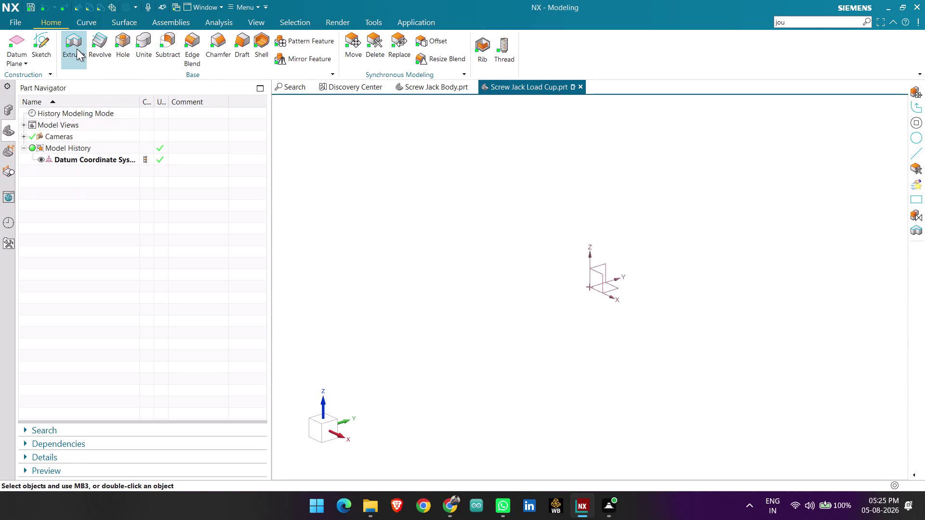
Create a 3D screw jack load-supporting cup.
Create a trial sketch on a picked plane, then exit it.
click(35, 49)
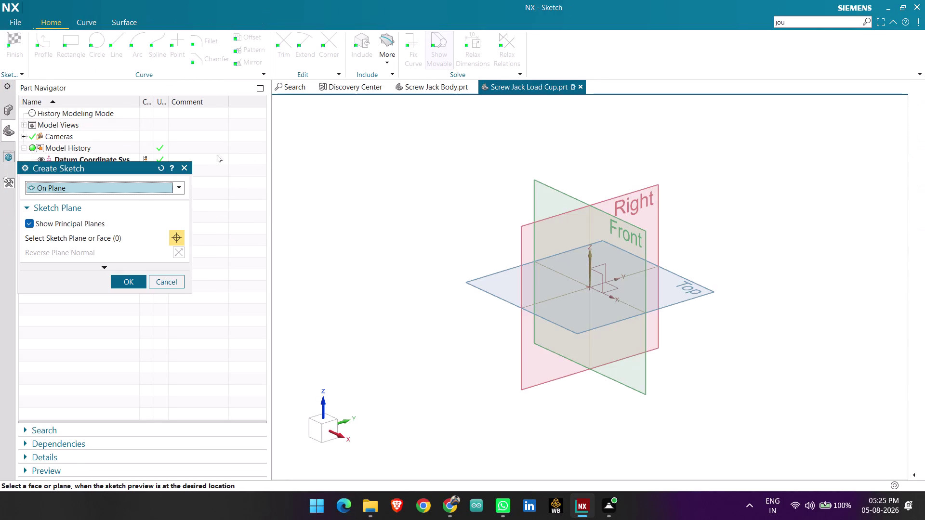
click(553, 180)
middle_click(552, 183)
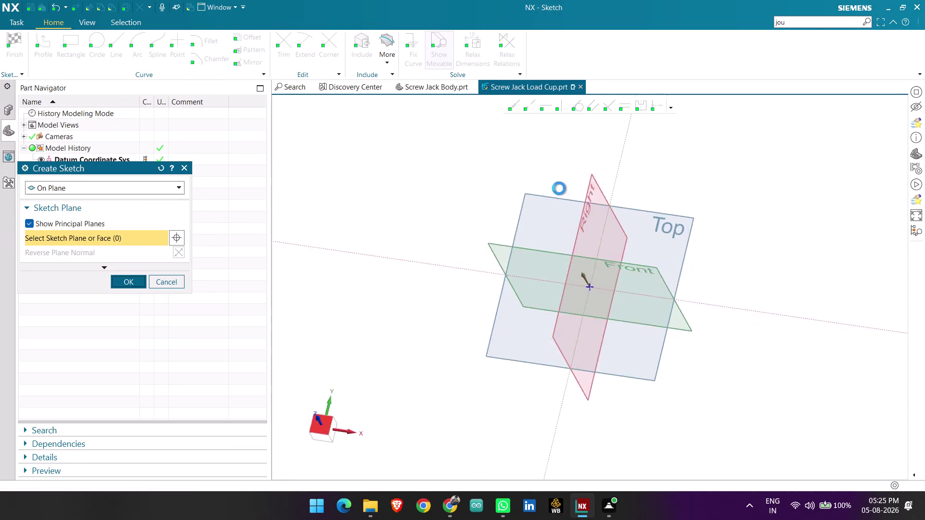
click(23, 48)
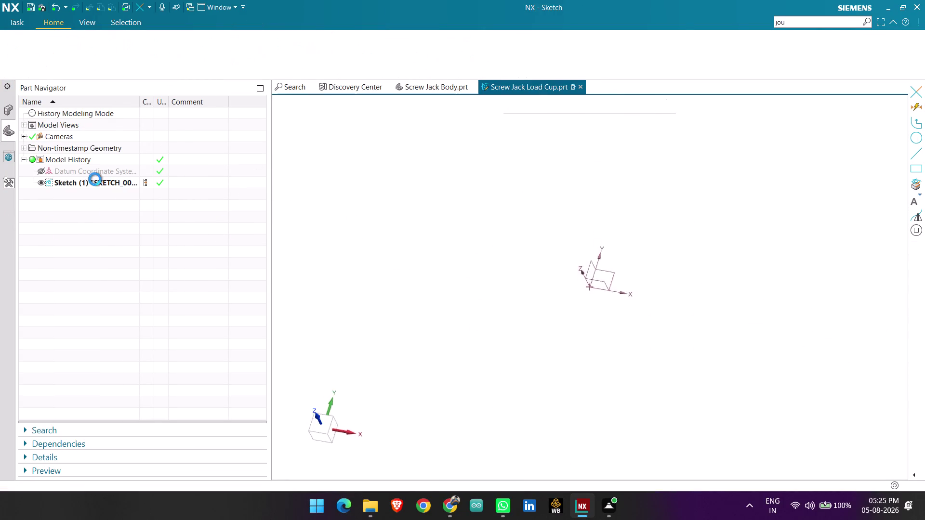
click(92, 189)
Delete the unwanted Sketch (1) from the Part Navigator.
click(93, 169)
right_click(93, 170)
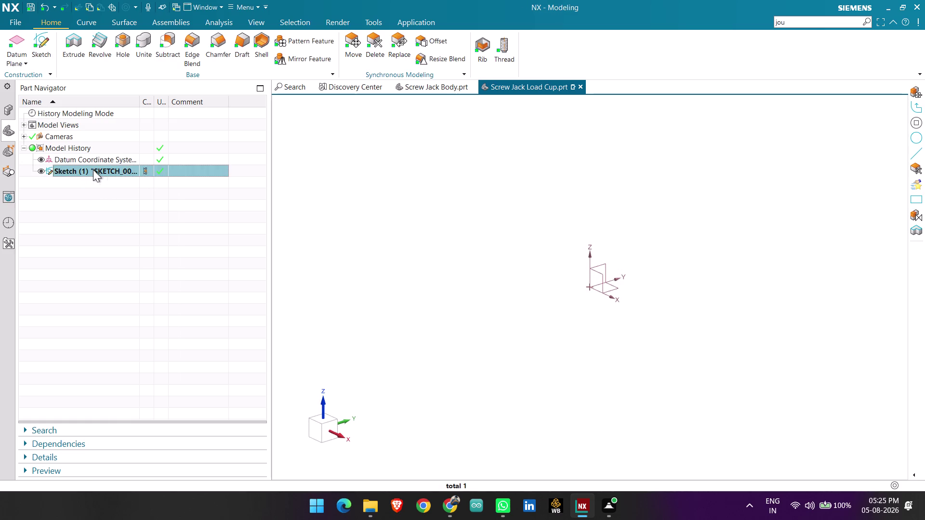
click(163, 160)
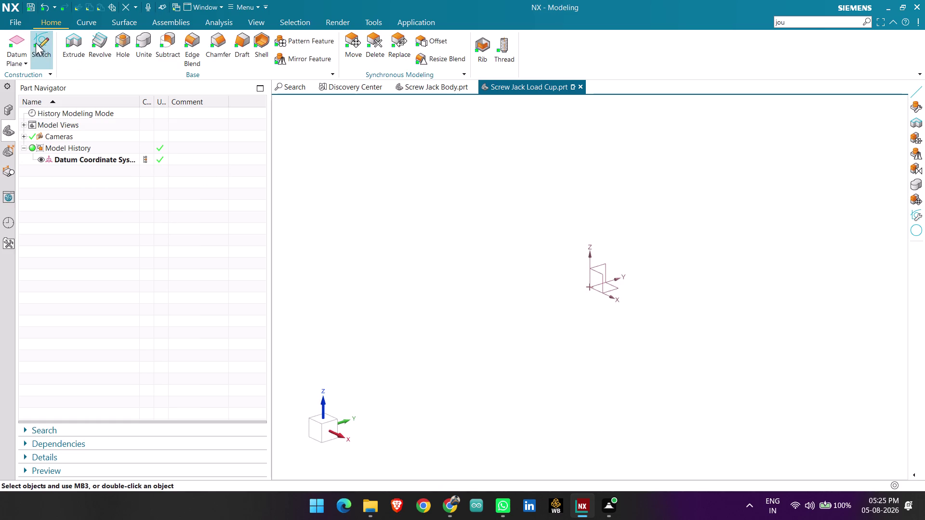
Create a new sketch on the Front (XZ) datum plane.
click(35, 42)
click(558, 195)
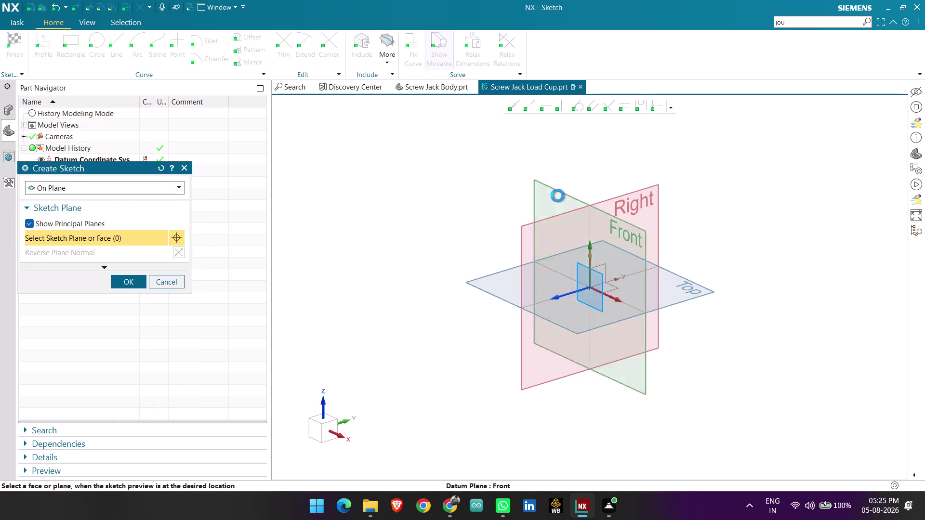
middle_click(557, 195)
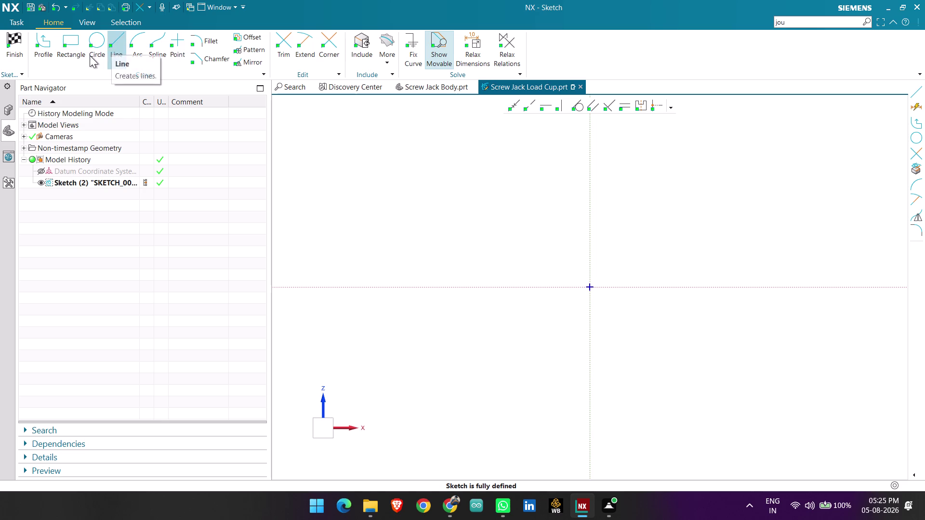
click(45, 49)
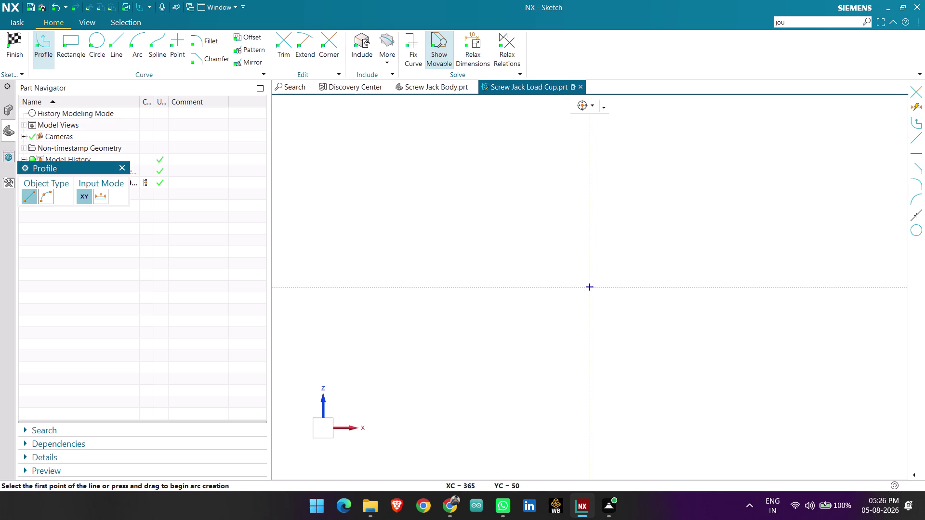
Draw a 41 vertical line from the origin and a 33 top line at 180°.
click(592, 285)
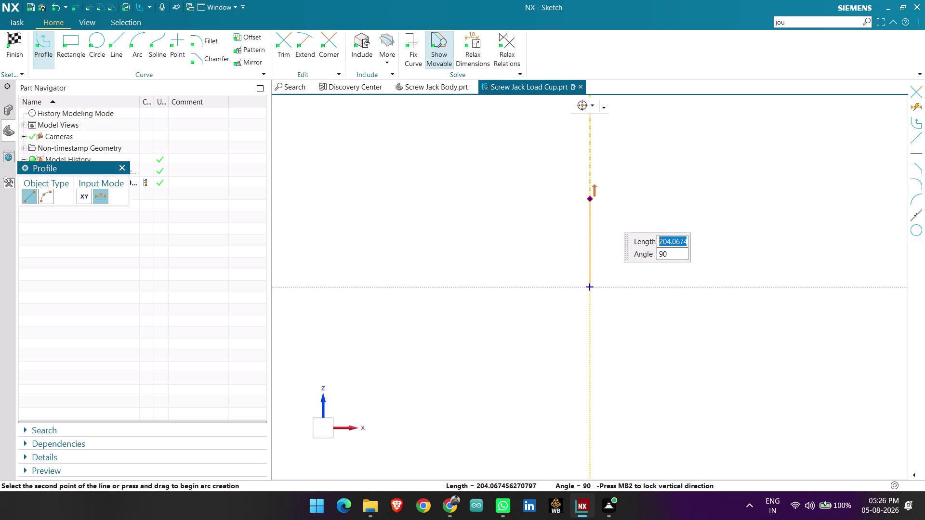
scroll(up, 3)
scroll(up, 3)
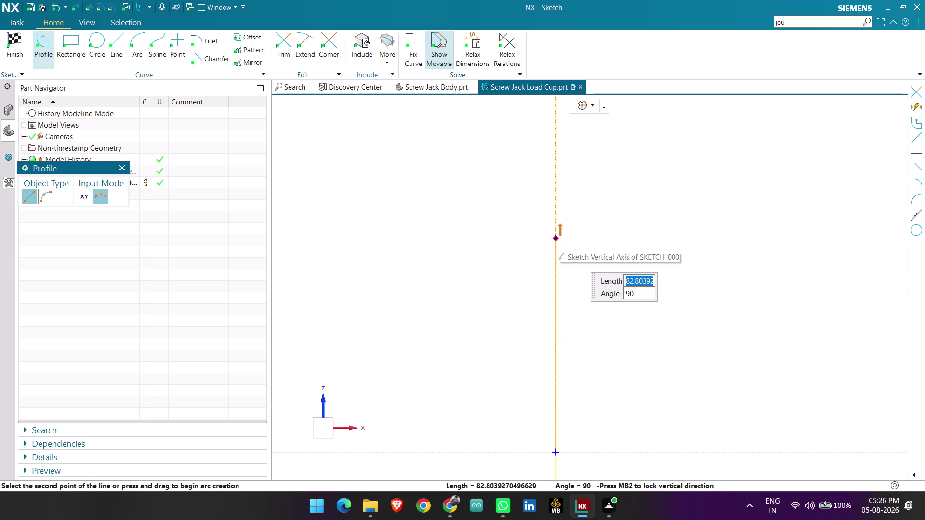
text(41)
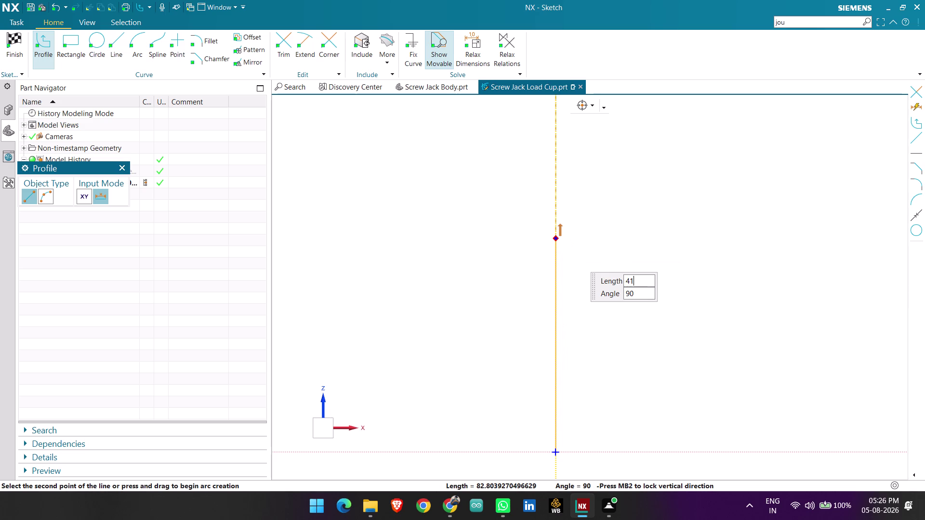
key(Return)
key(Return)
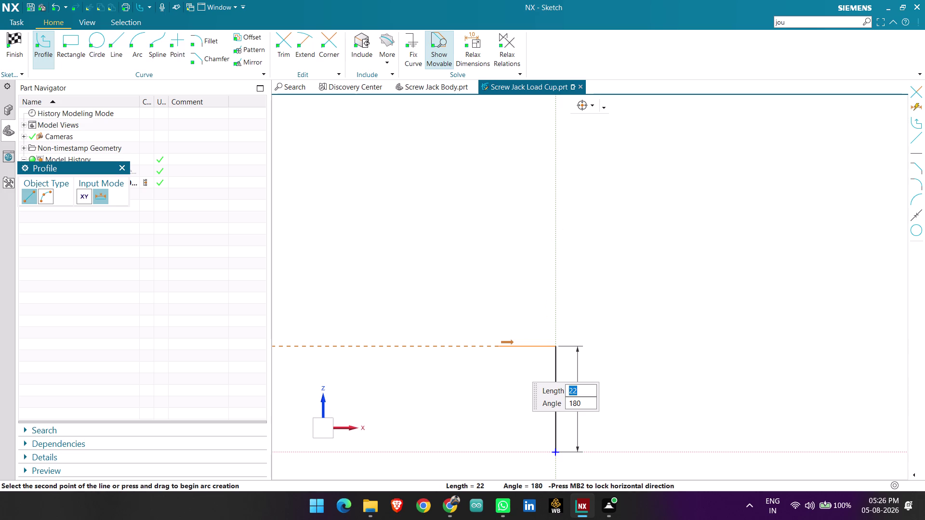
text(33)
key(Return)
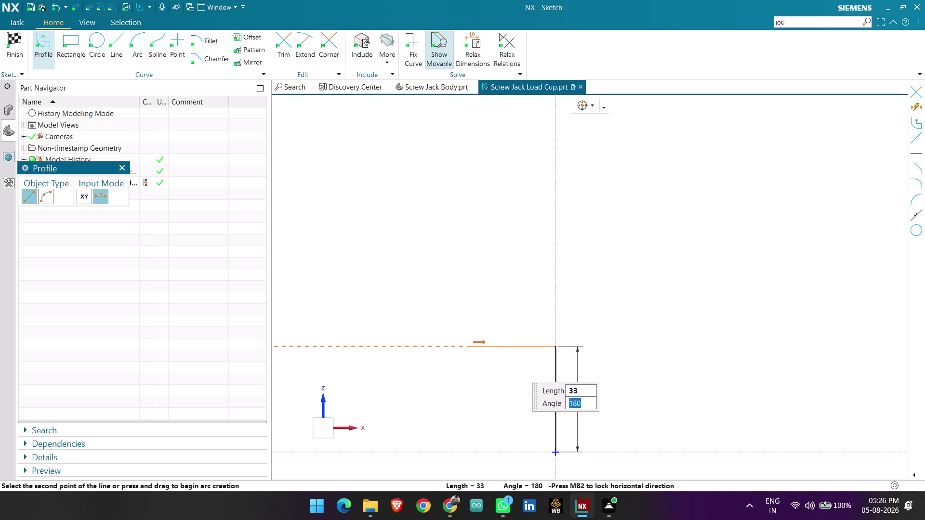
key(Return)
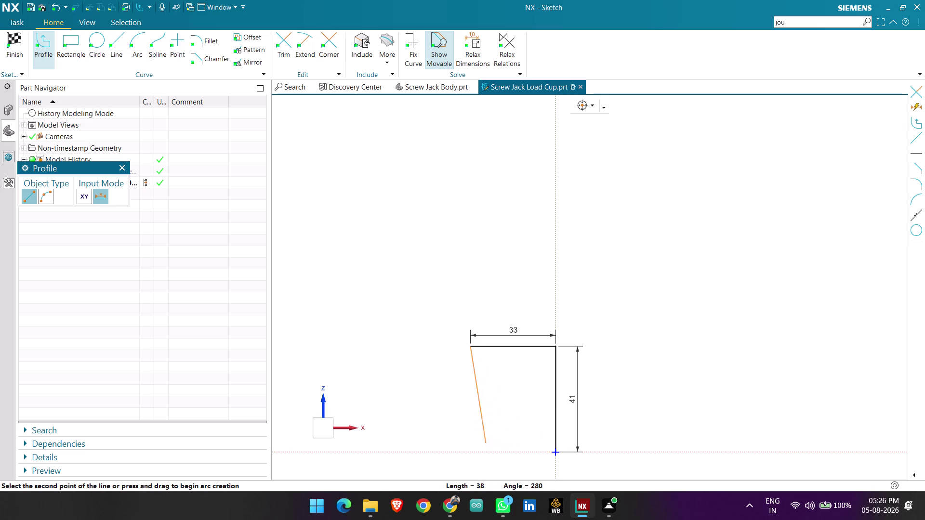
Draw the 22 bottom line from the origin and close the profile with a slanted line.
key(Escape)
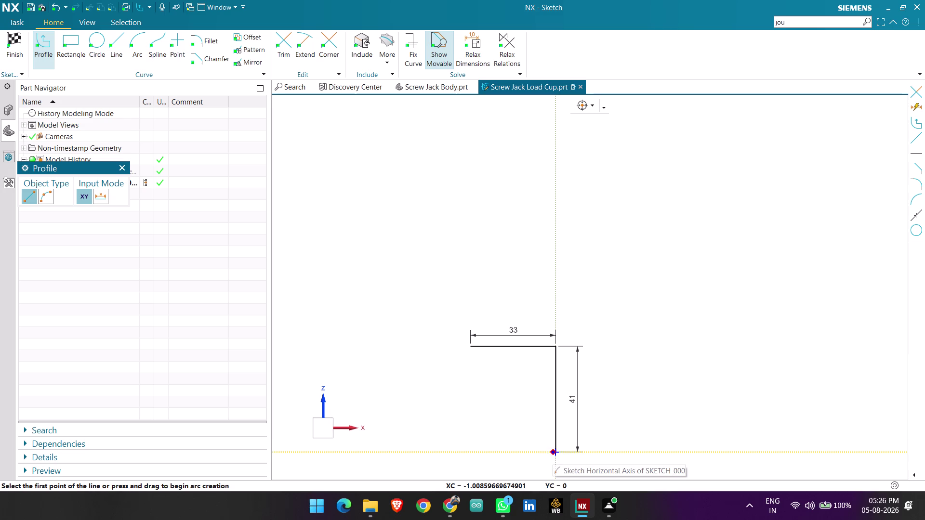
click(556, 454)
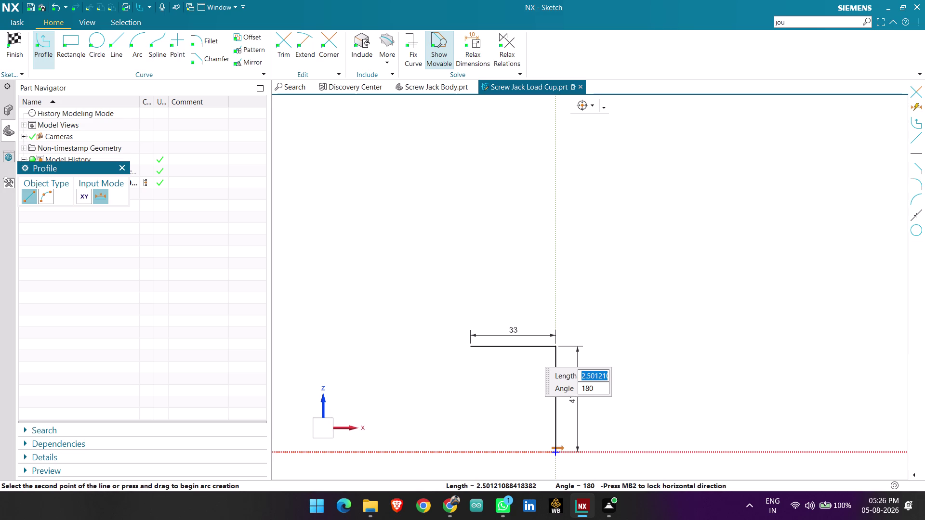
text(22)
key(Return)
key(Return)
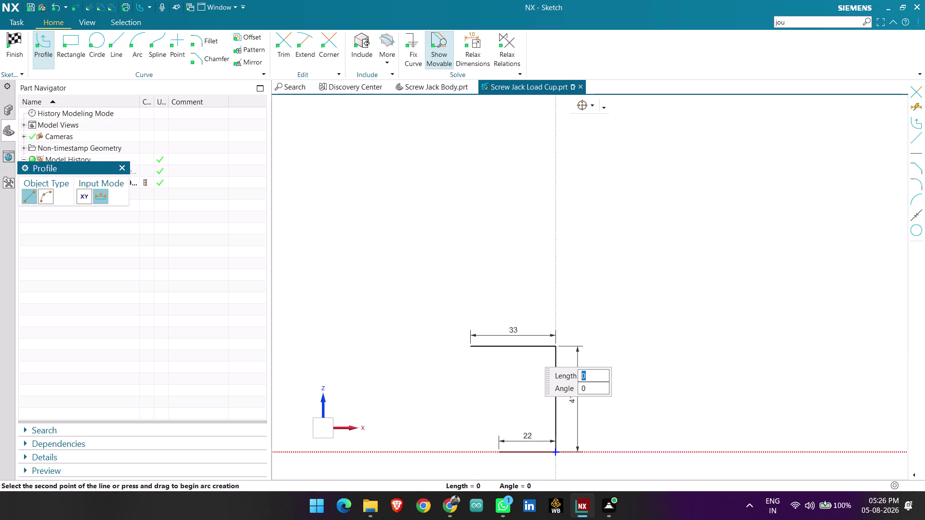
click(471, 346)
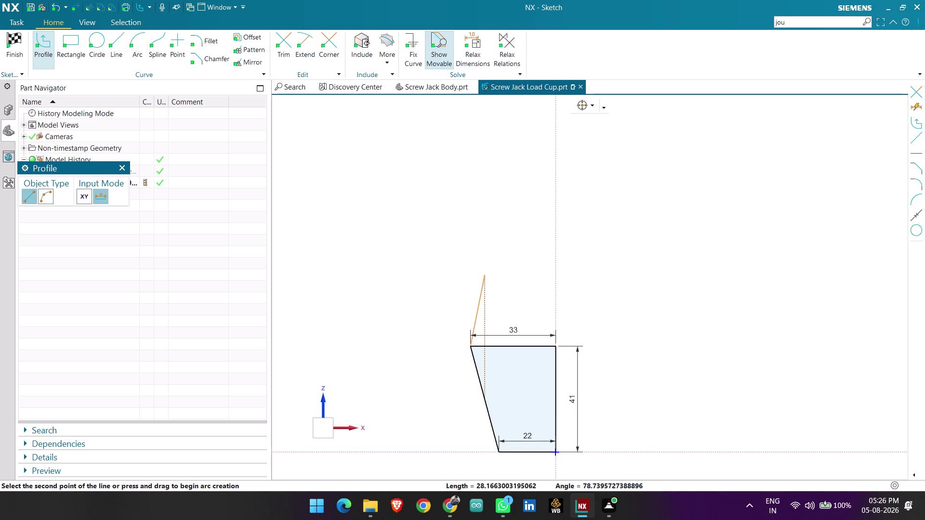
key(Escape)
key(Escape)
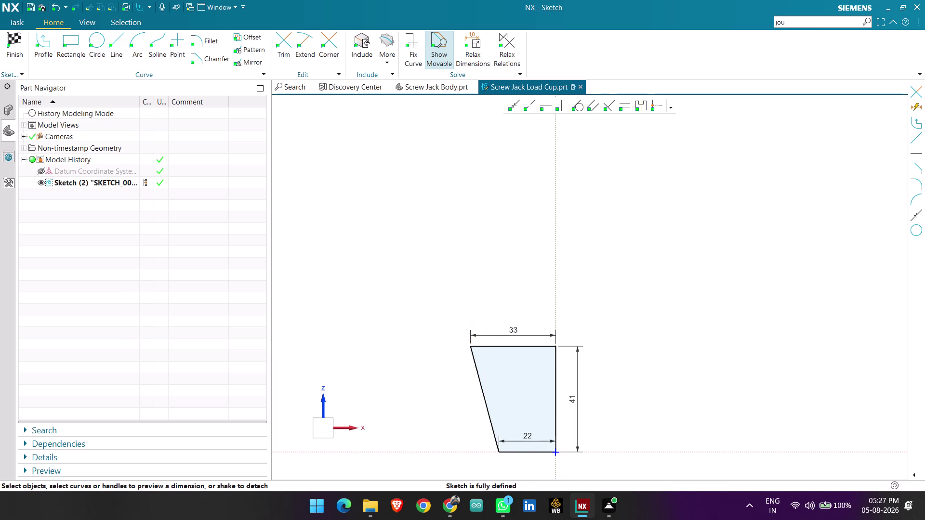
Zoom in on the tapered 33/22/41 profile and restart the Profile line tool.
scroll(down, 3)
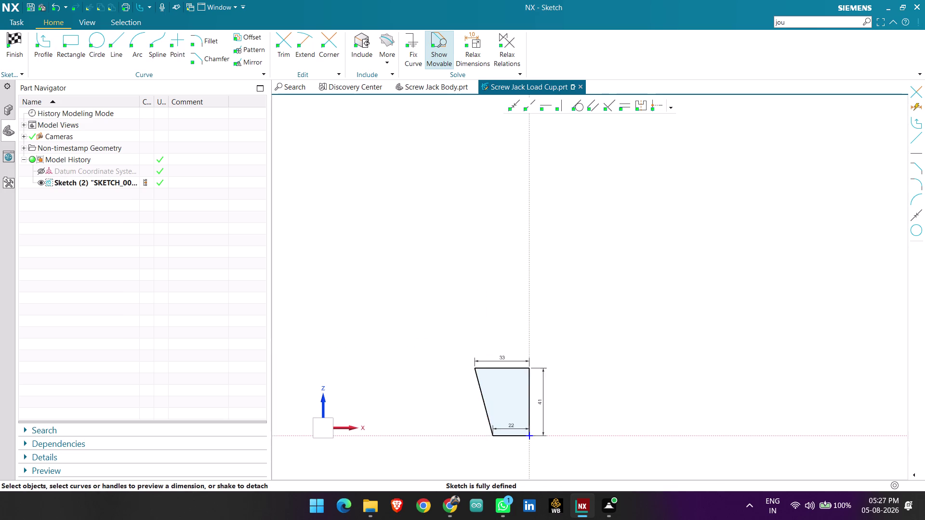
scroll(up, 3)
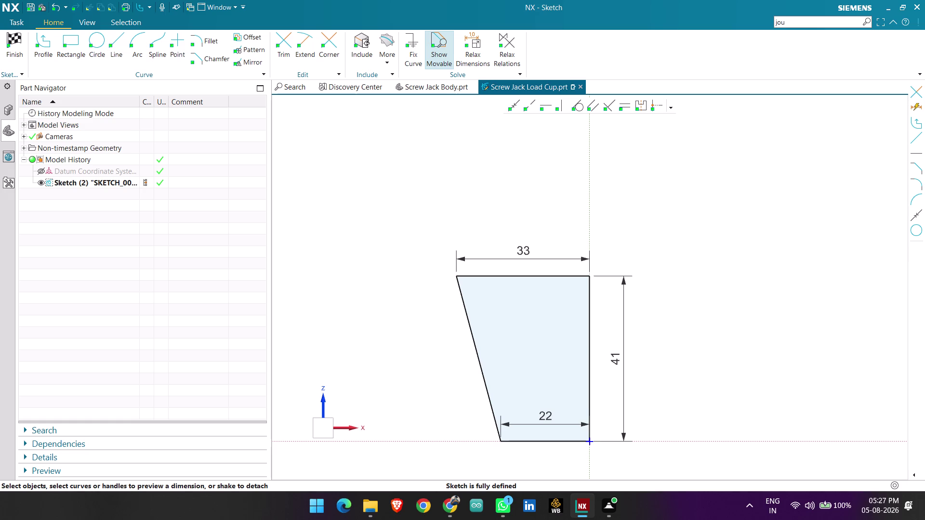
scroll(up, 3)
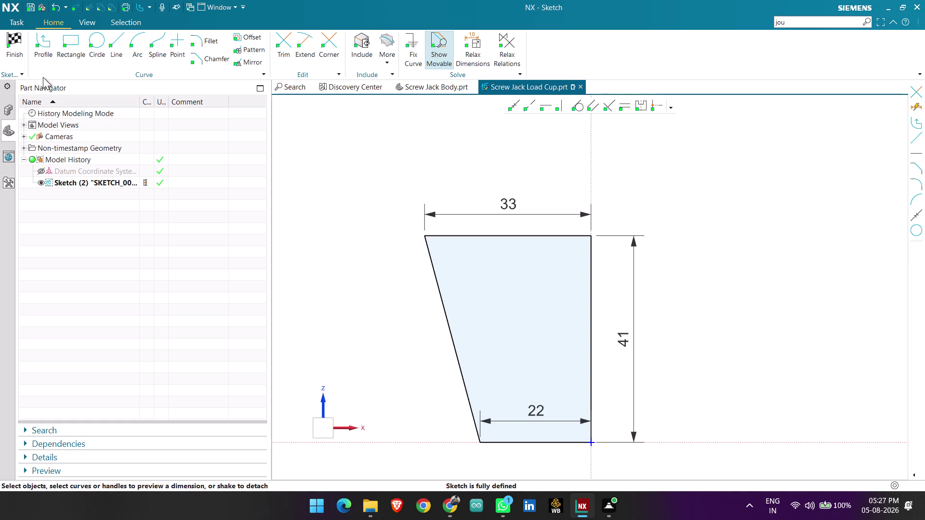
click(48, 43)
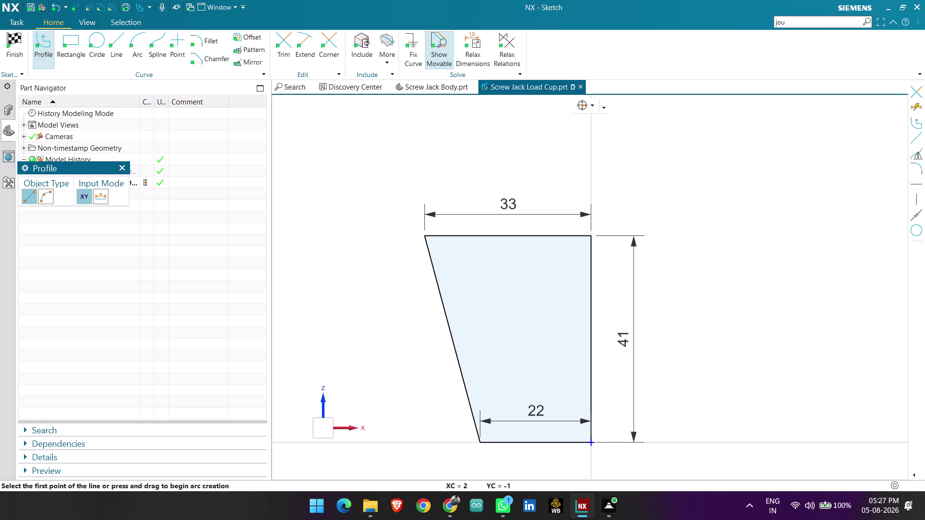
Draw an 11 bottom line from the lower-right corner, an 11 vertical line, then start a 3 line.
click(590, 443)
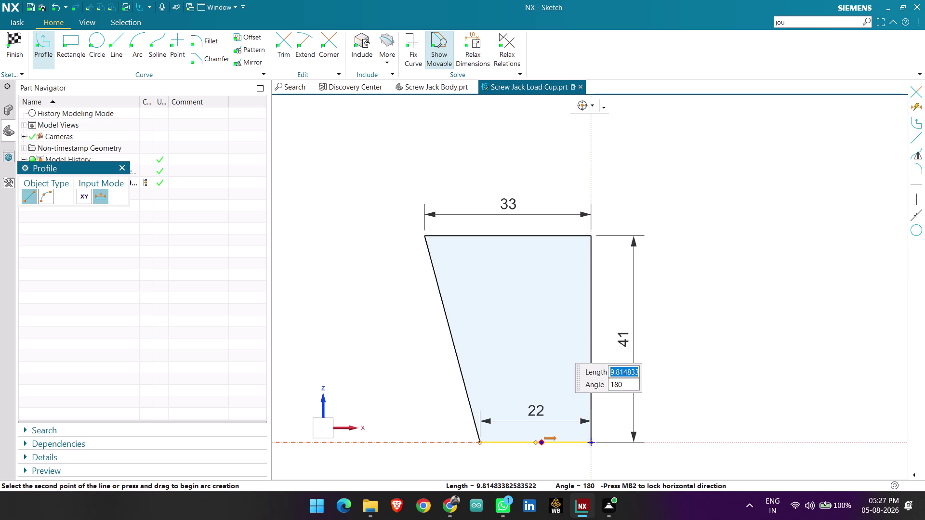
text(11)
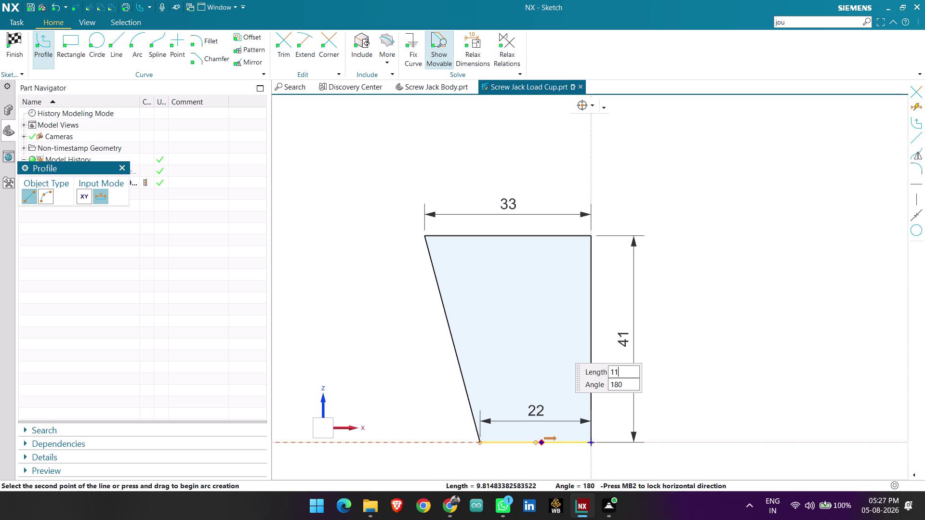
key(Return)
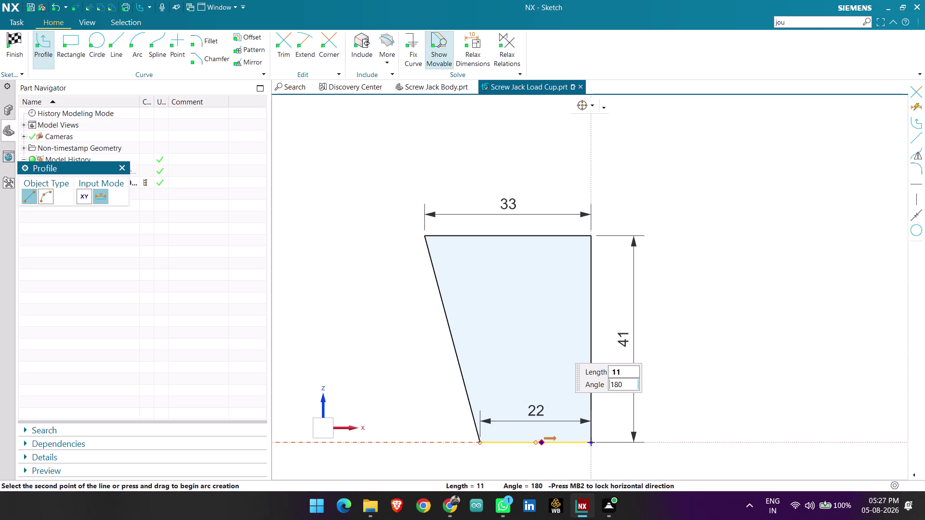
key(Return)
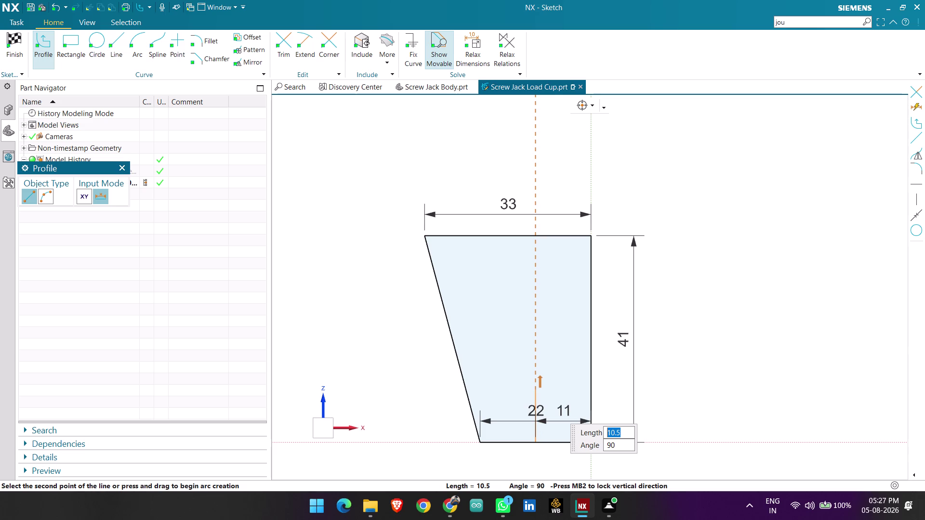
text(11)
key(Return)
key(Return)
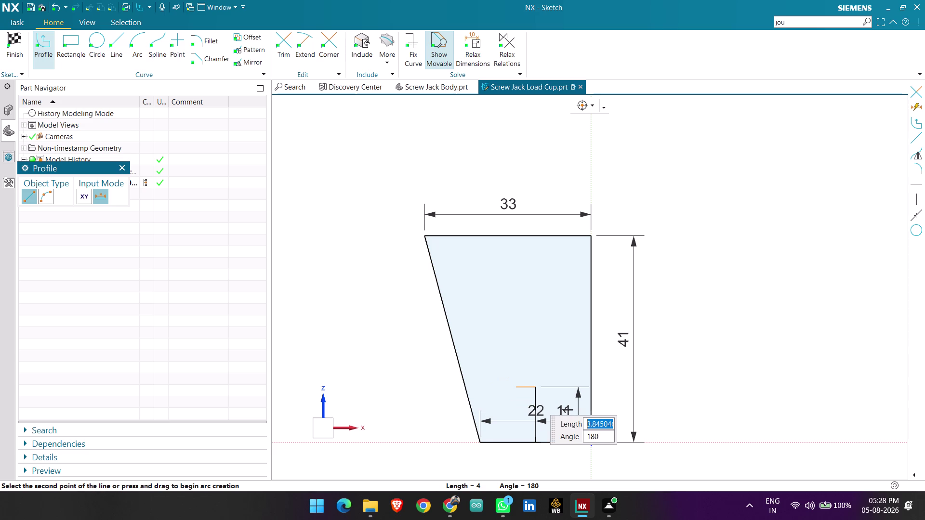
scroll(up, 3)
scroll(down, 3)
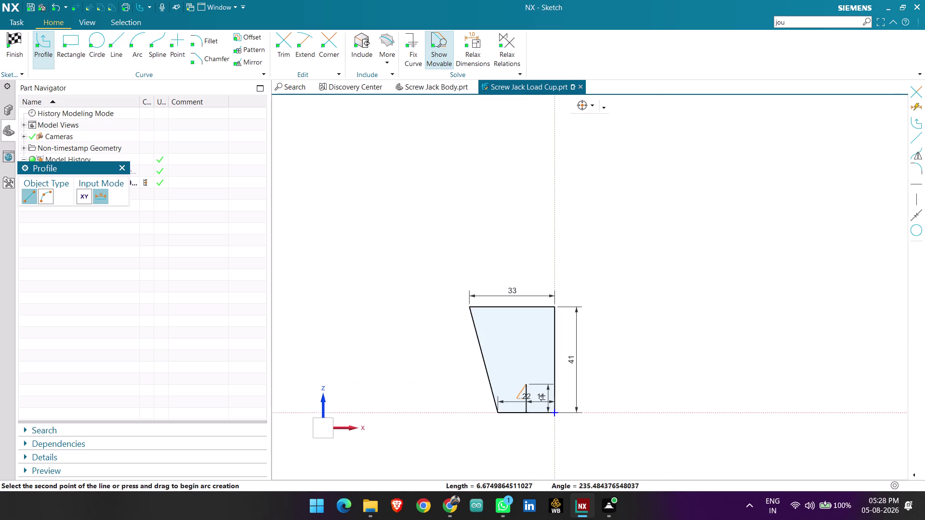
scroll(up, 3)
scroll(up, 3)
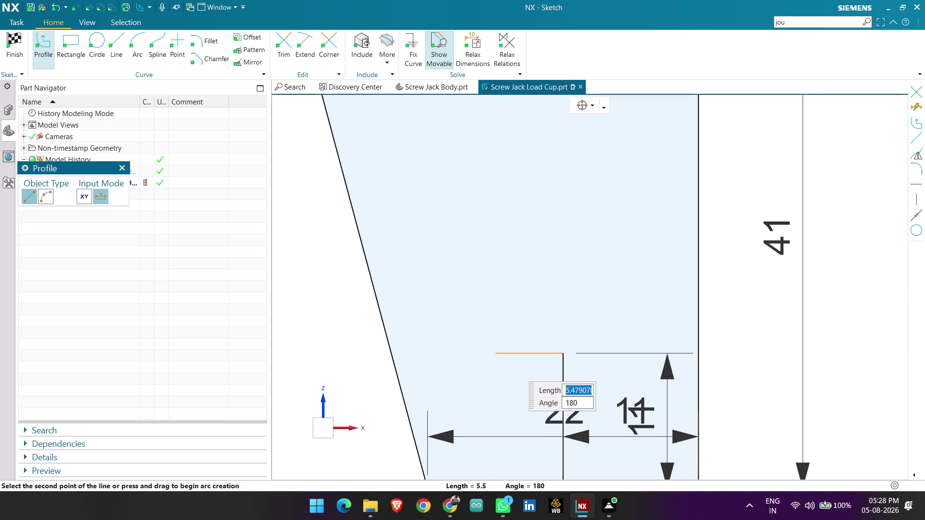
key(3)
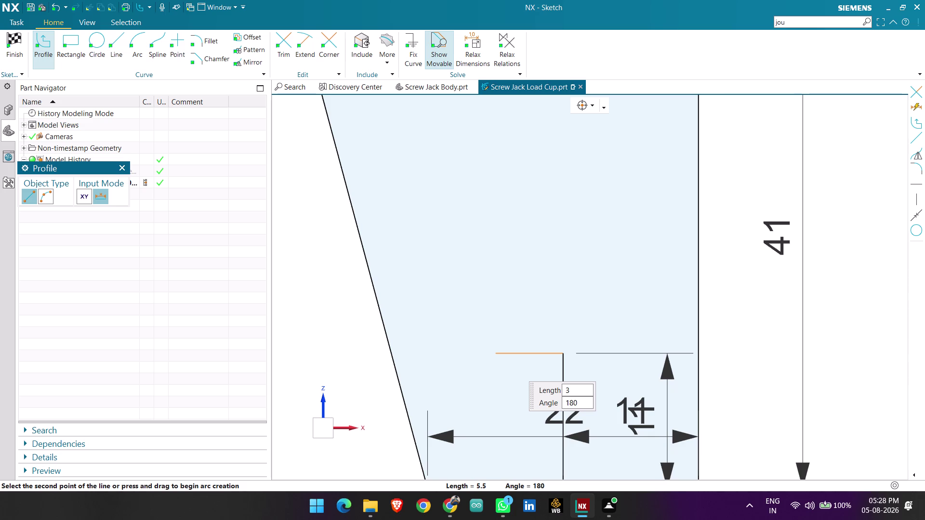
Enter 8-11 as the current line's length, then discard that line.
text(8-11)
key(Return)
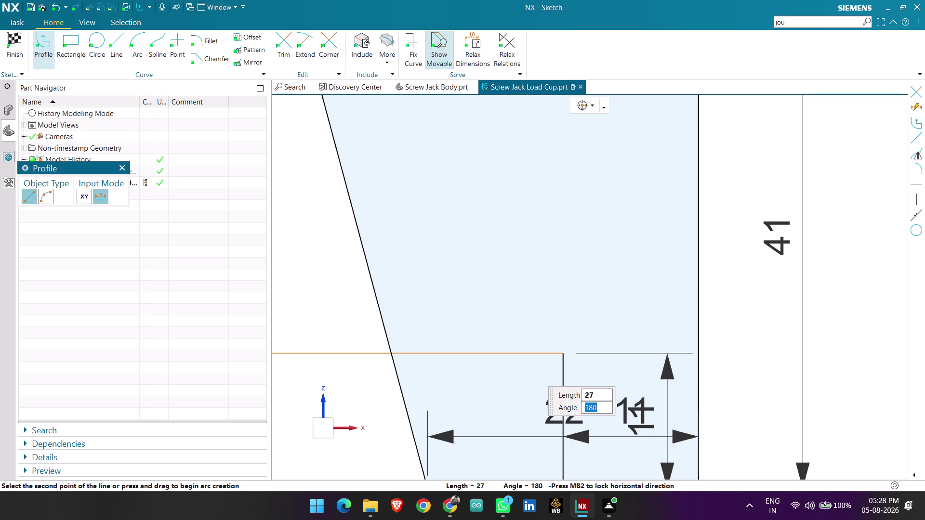
key(Escape)
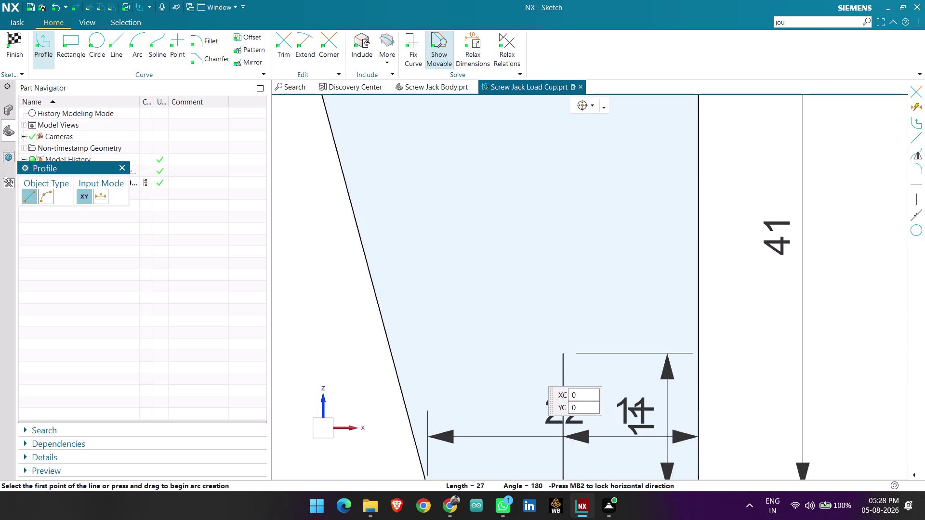
Draw an 8 mm horizontal step line from the top of the inner vertical line.
click(564, 353)
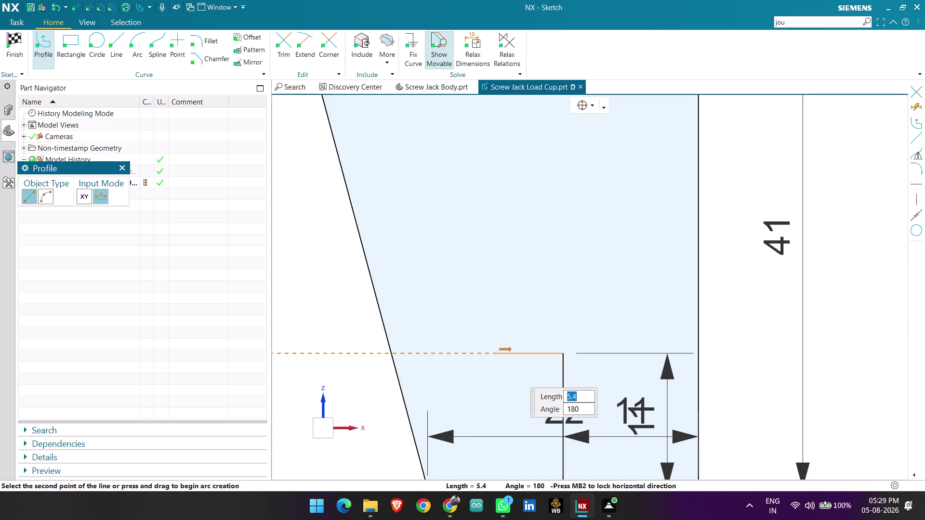
key(8)
key(Return)
key(Return)
scroll(down, 3)
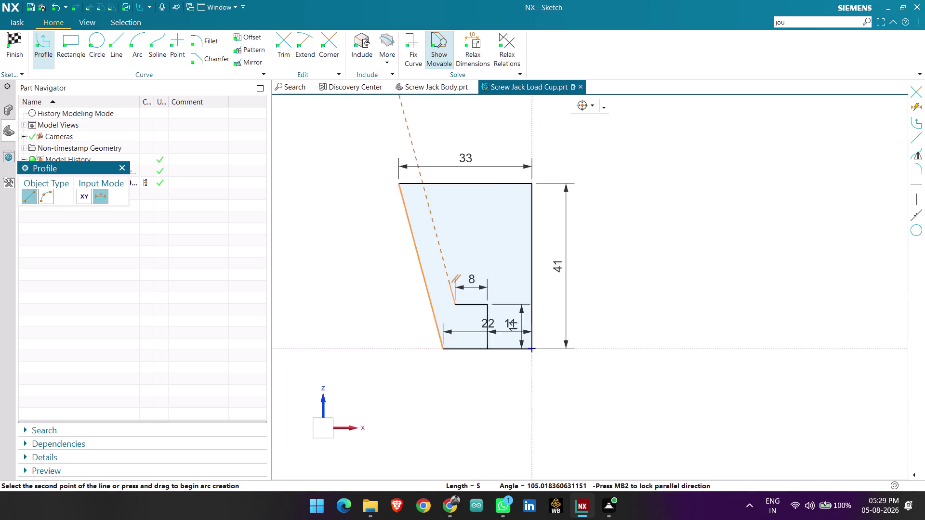
scroll(up, 3)
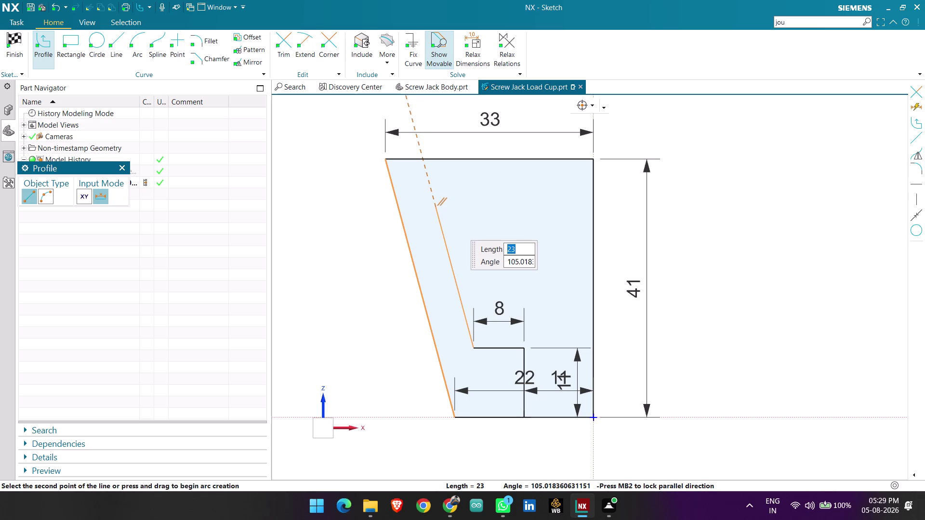
key(Escape)
key(Escape)
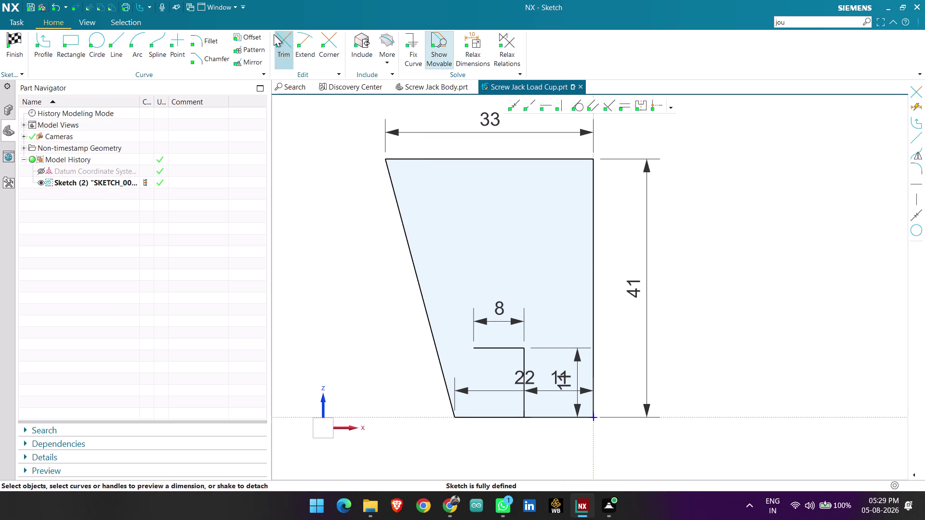
click(242, 34)
click(409, 247)
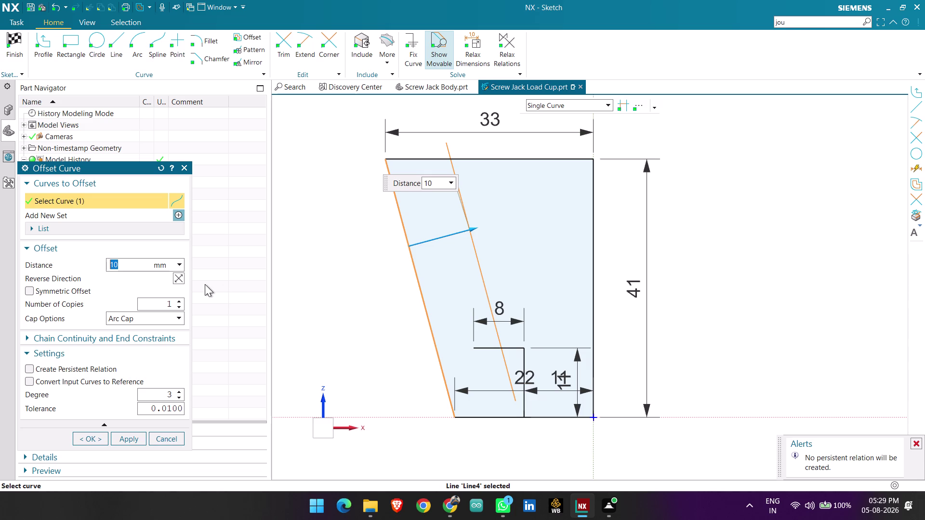
key(Escape)
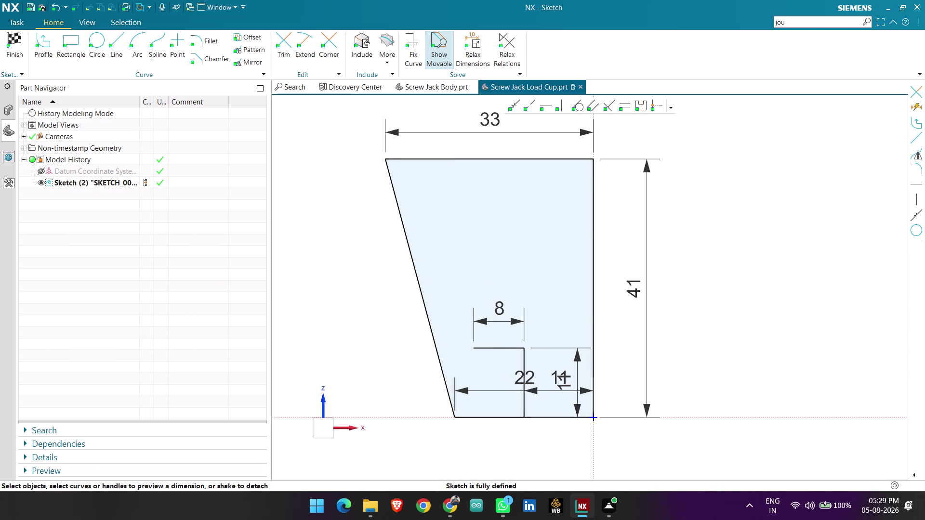
Draw a sloped line from the 8 step's left end up past the top edge.
click(47, 48)
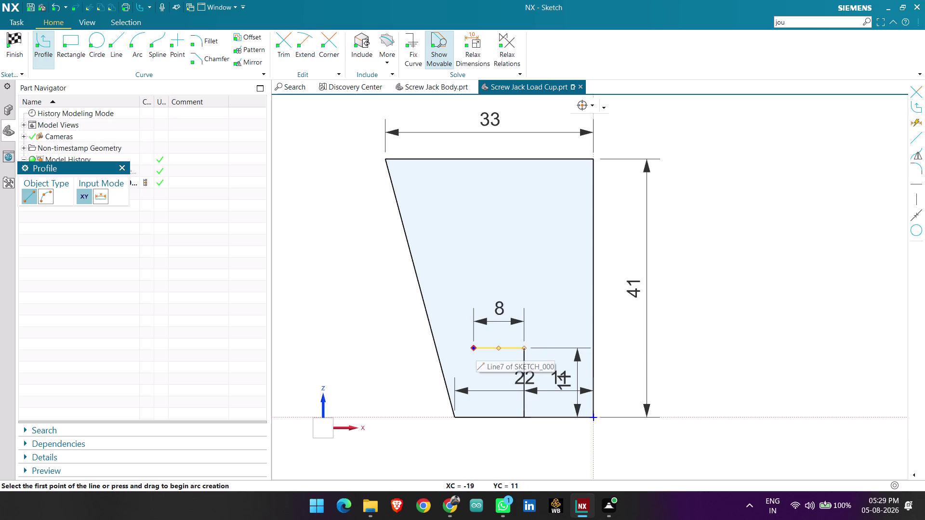
click(474, 348)
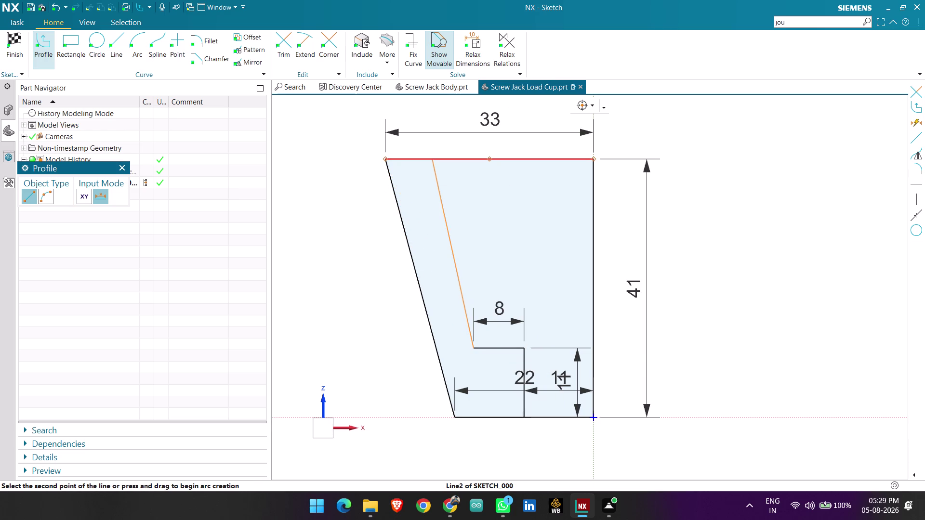
click(399, 112)
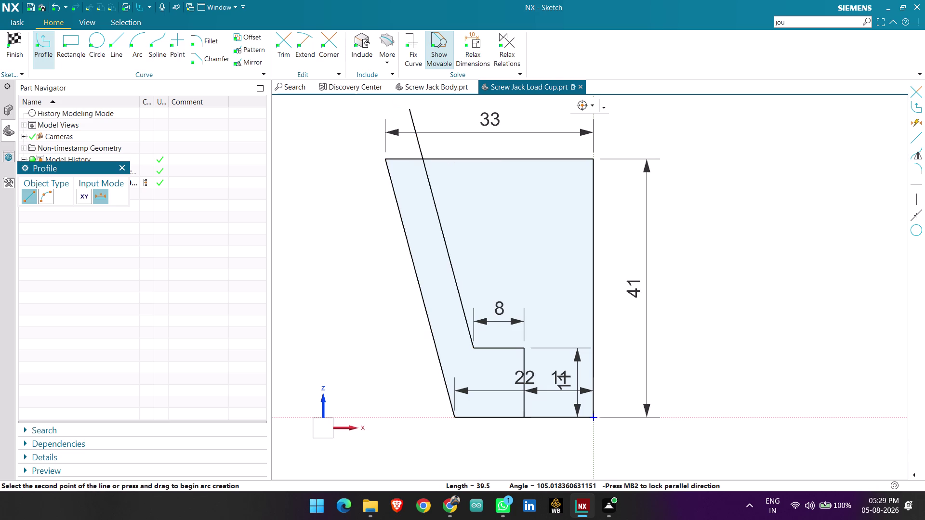
key(Escape)
key(Escape)
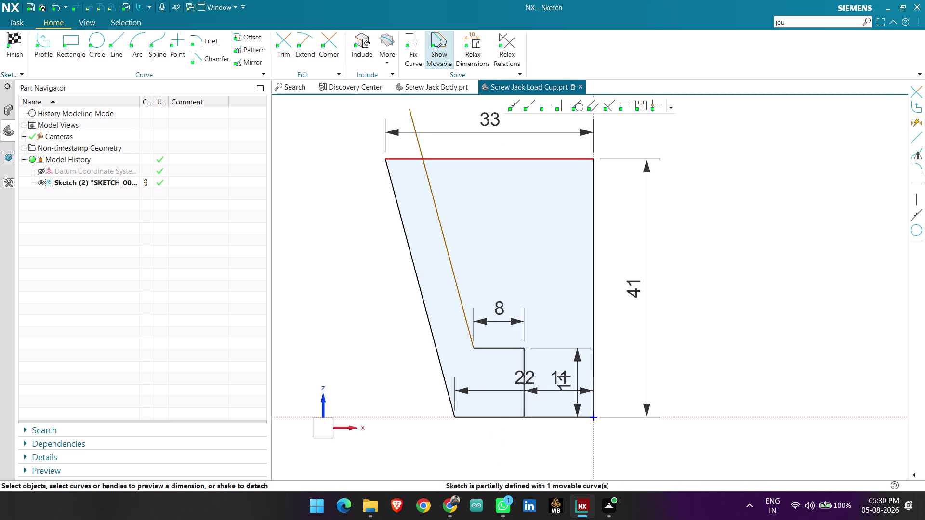
click(586, 108)
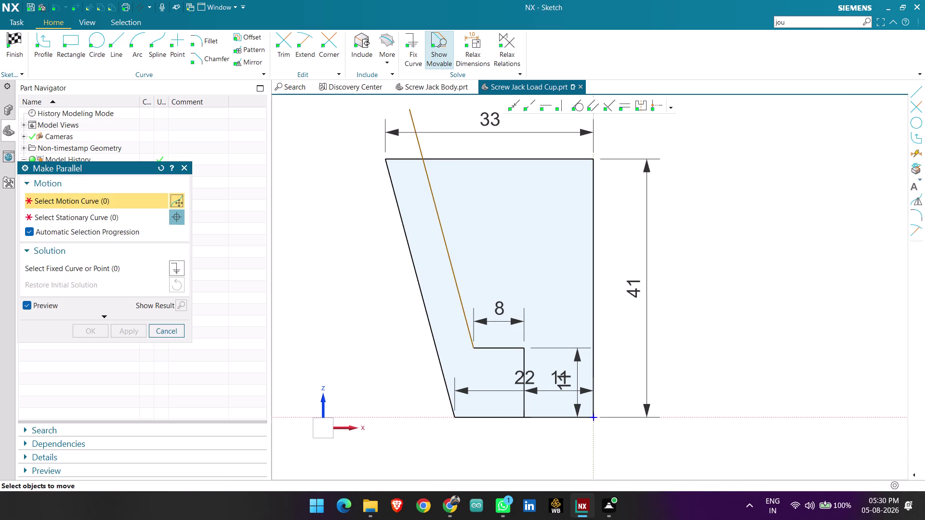
Make the inner slanted line (moving) parallel to the outer sloped edge (stationary).
click(403, 229)
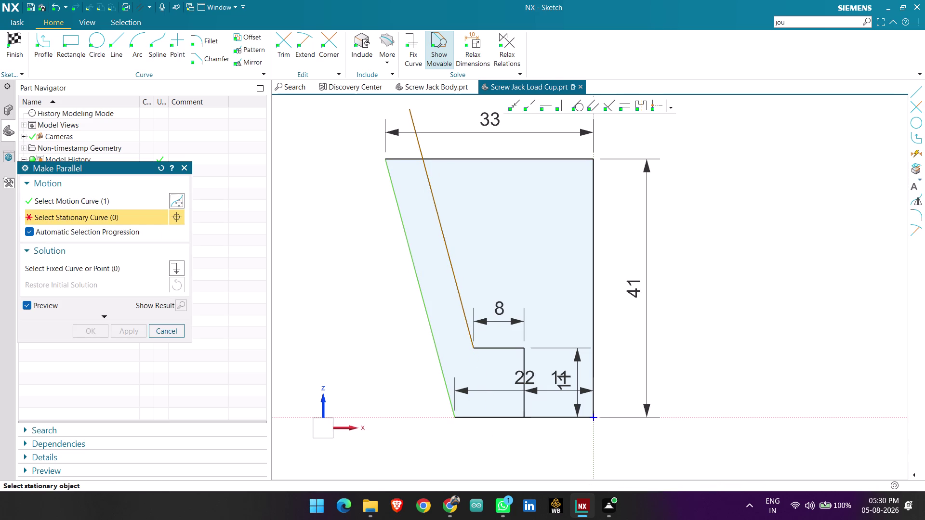
key(Escape)
click(596, 106)
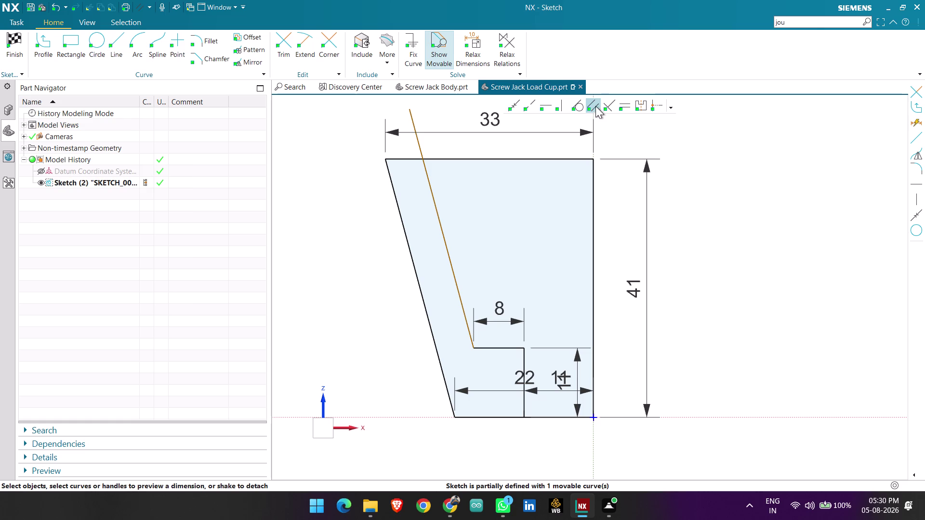
click(438, 212)
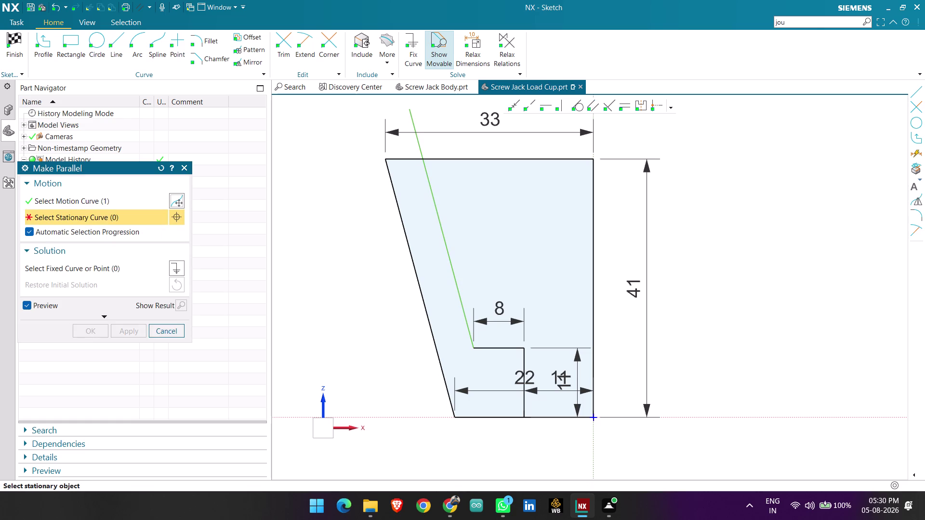
click(405, 248)
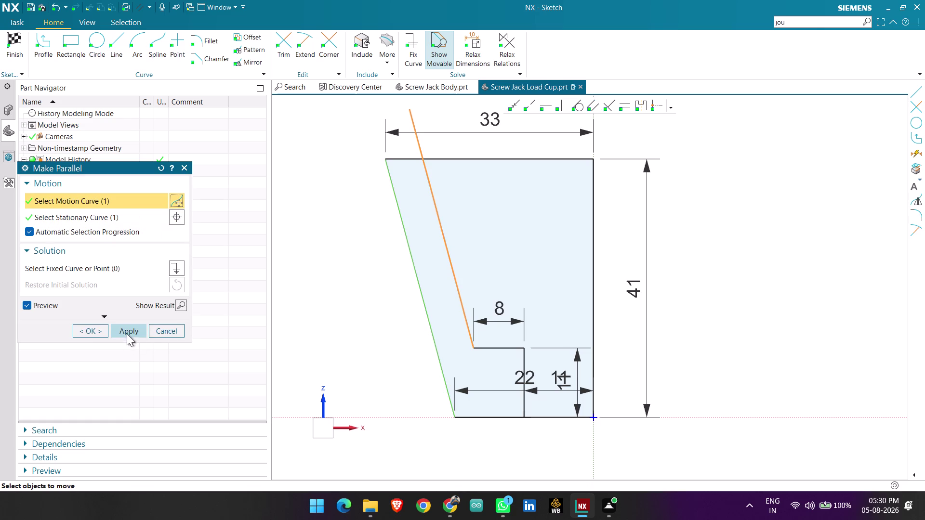
click(128, 329)
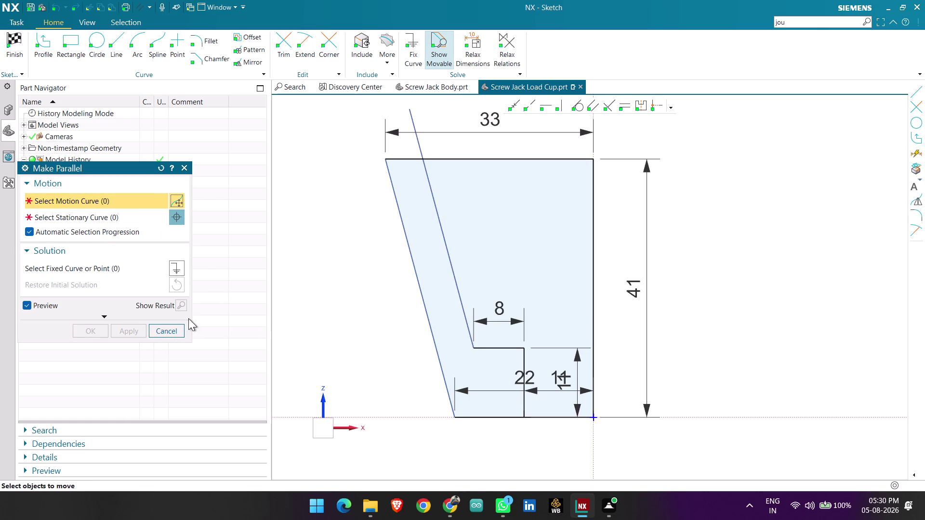
click(173, 329)
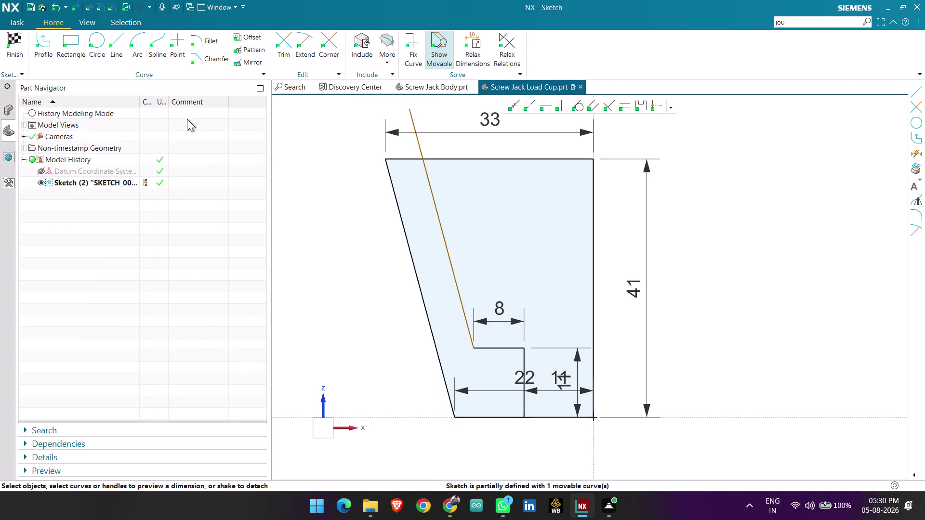
Trim the excess top-edge, interior and right vertical segments, then finish the sketch.
click(289, 49)
click(418, 147)
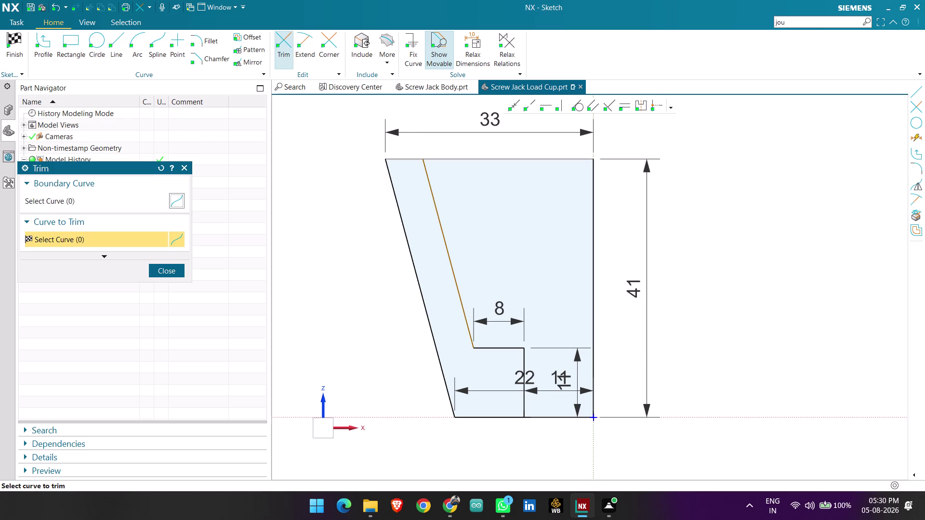
drag(490, 151, 511, 202)
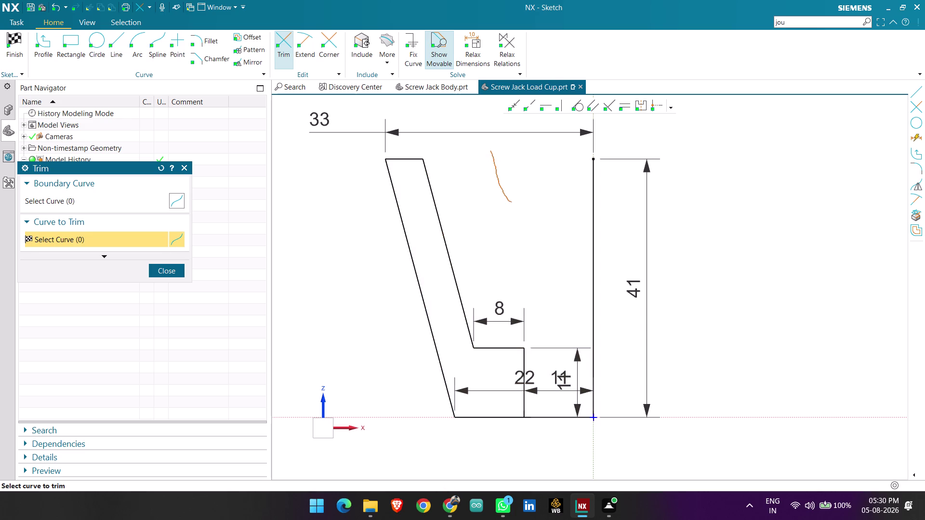
drag(512, 202, 514, 203)
drag(513, 202, 528, 211)
drag(528, 211, 562, 363)
drag(561, 364, 566, 442)
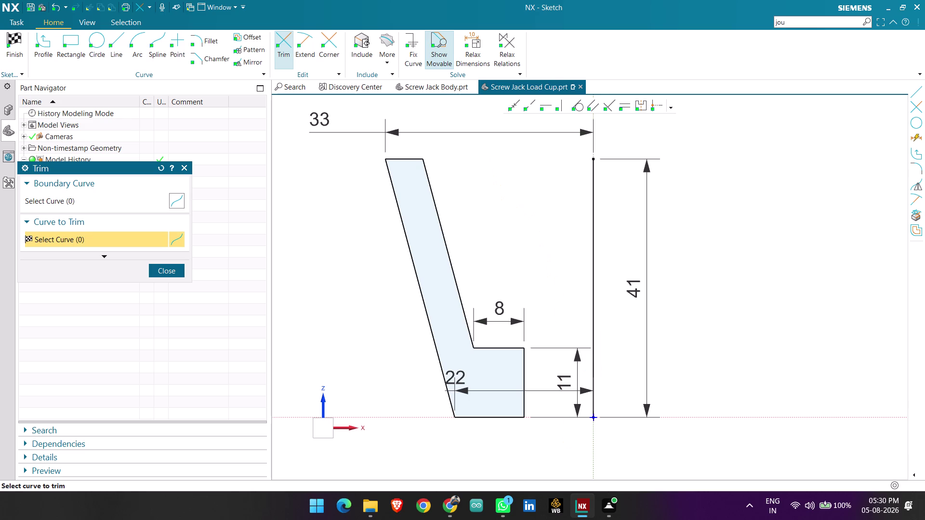
drag(580, 201, 617, 276)
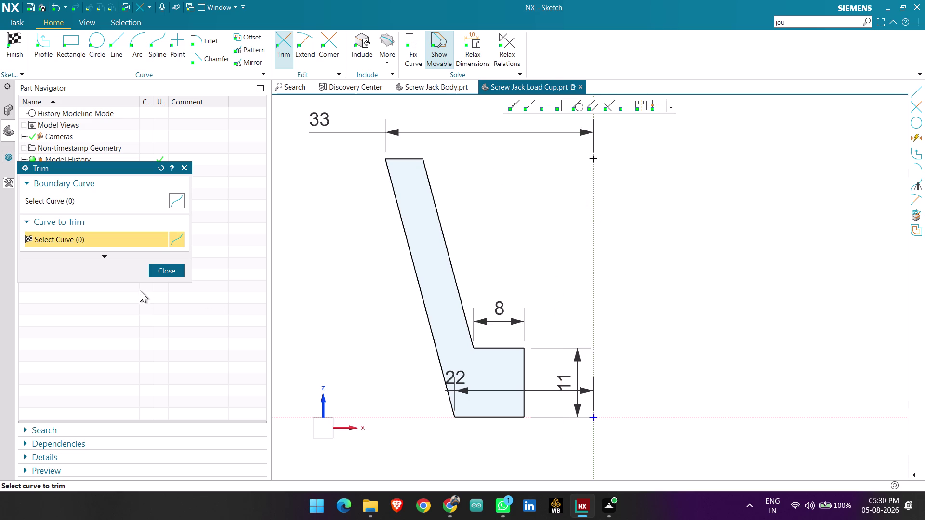
click(175, 269)
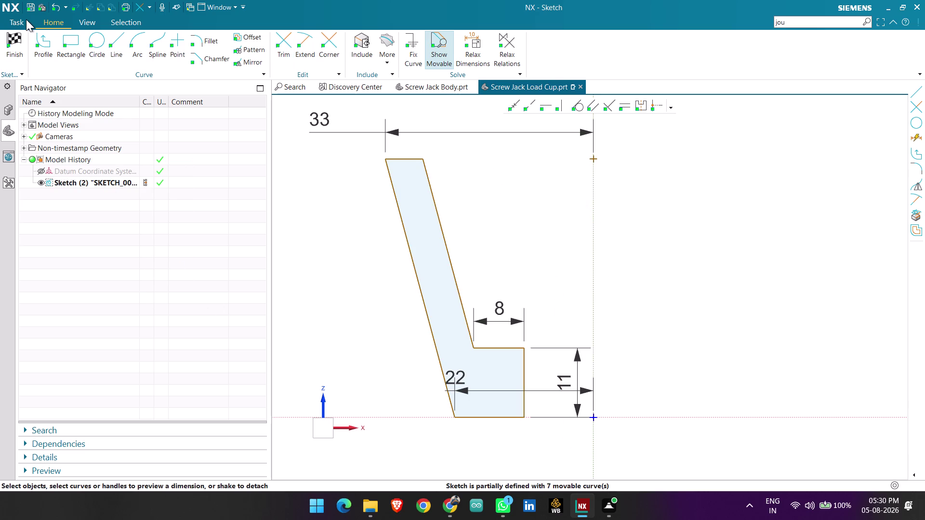
click(9, 46)
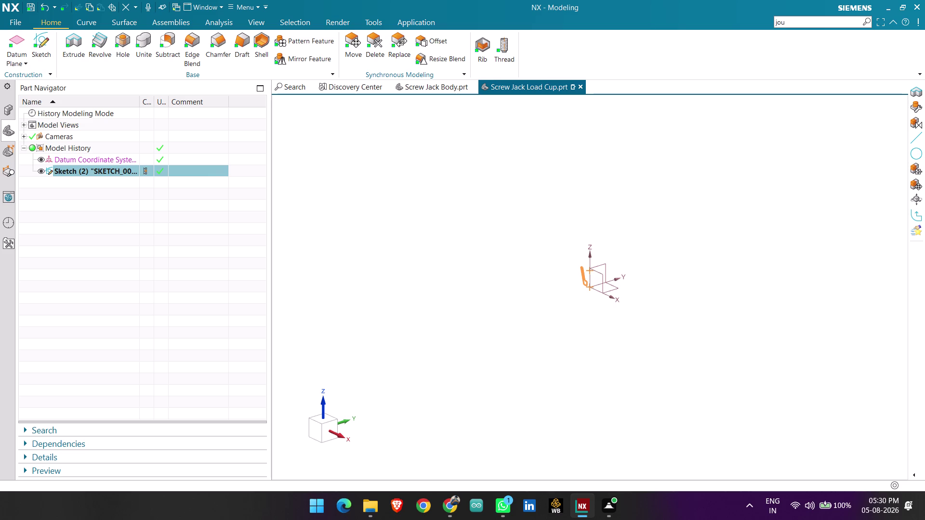
Revolve the profile about the vertical Z axis through the origin.
click(101, 33)
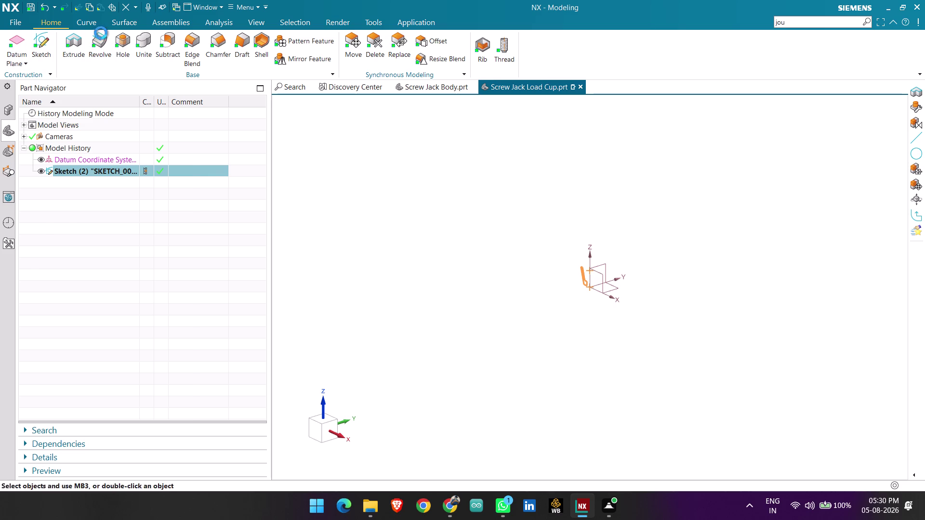
scroll(up, 3)
scroll(up, 3)
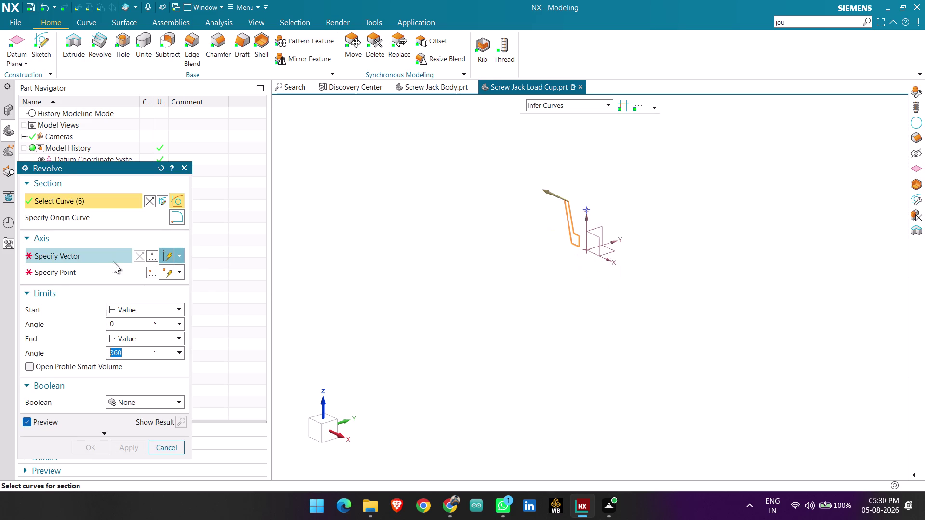
click(102, 258)
scroll(up, 3)
click(519, 251)
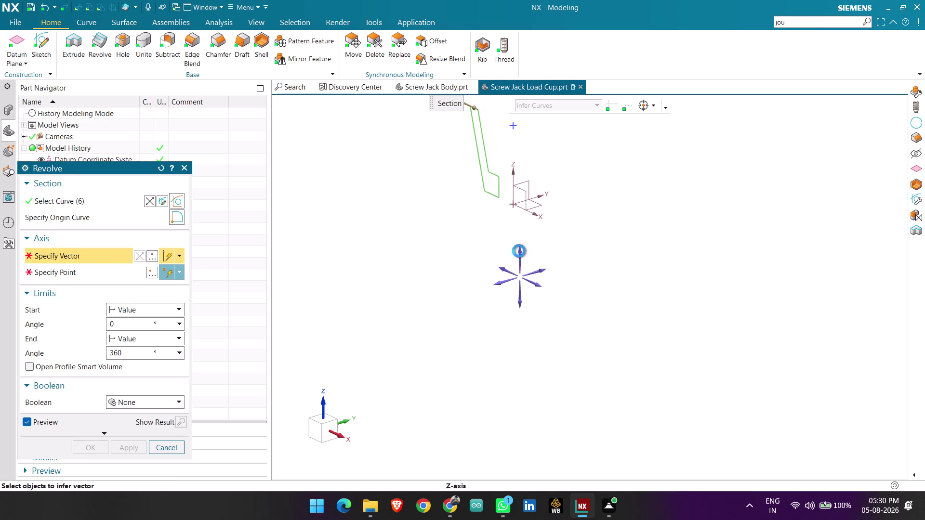
scroll(up, 3)
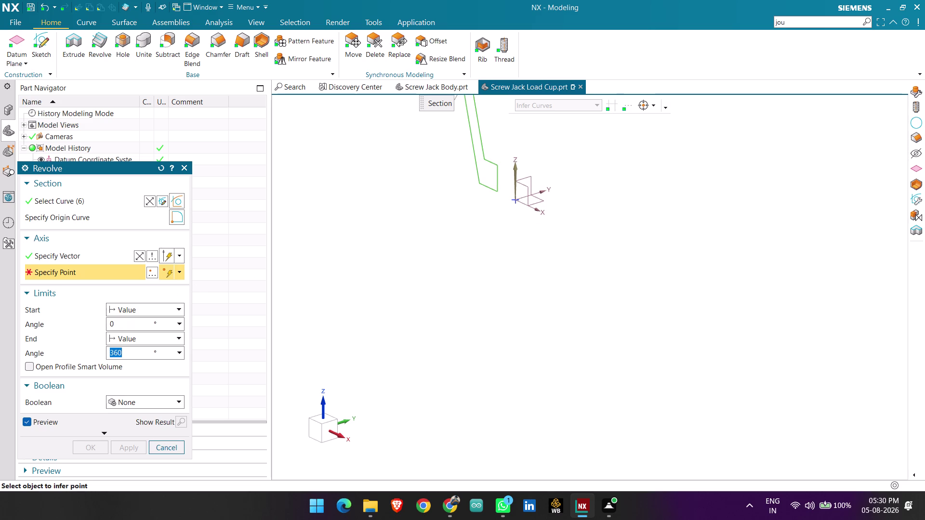
scroll(up, 3)
scroll(up, 3)
click(469, 184)
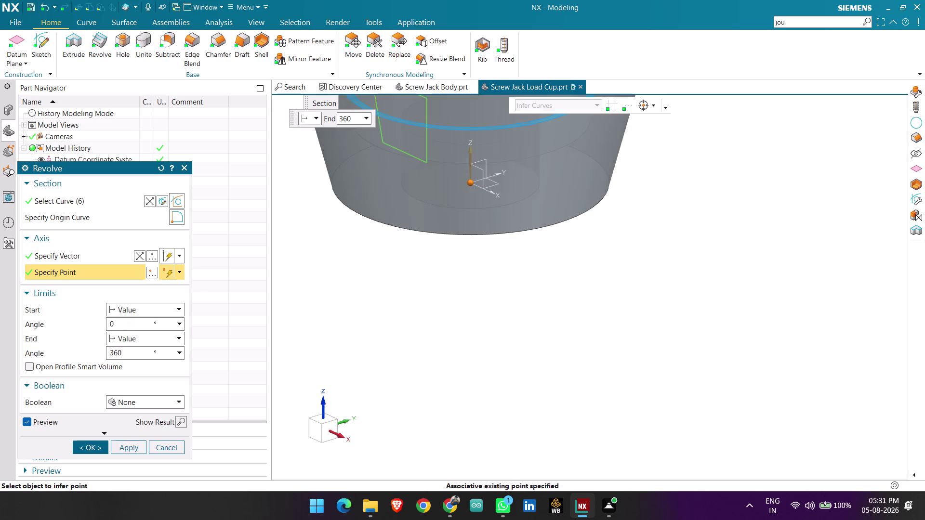
Orbit to check the preview and accept the 0° to 360° revolve.
scroll(down, 3)
scroll(down, 3)
middle_drag(502, 219, 482, 266)
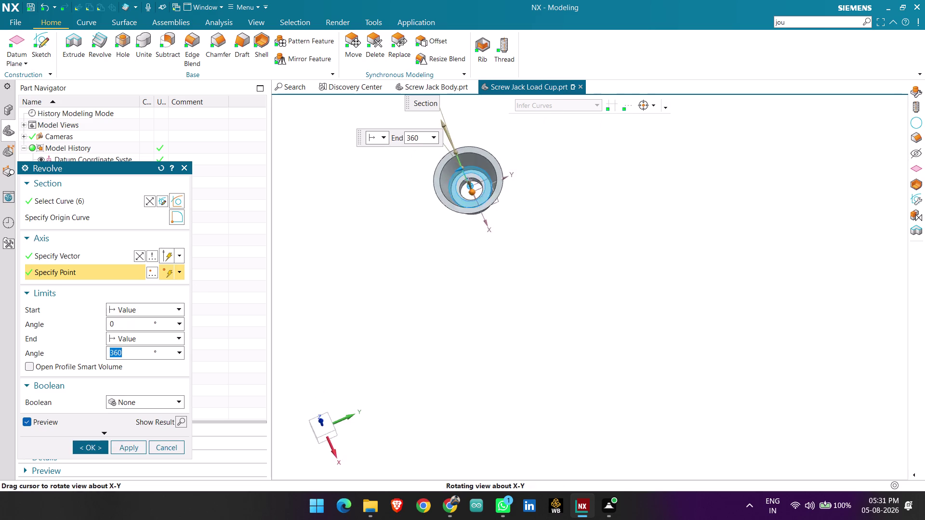
middle_drag(482, 267, 541, 231)
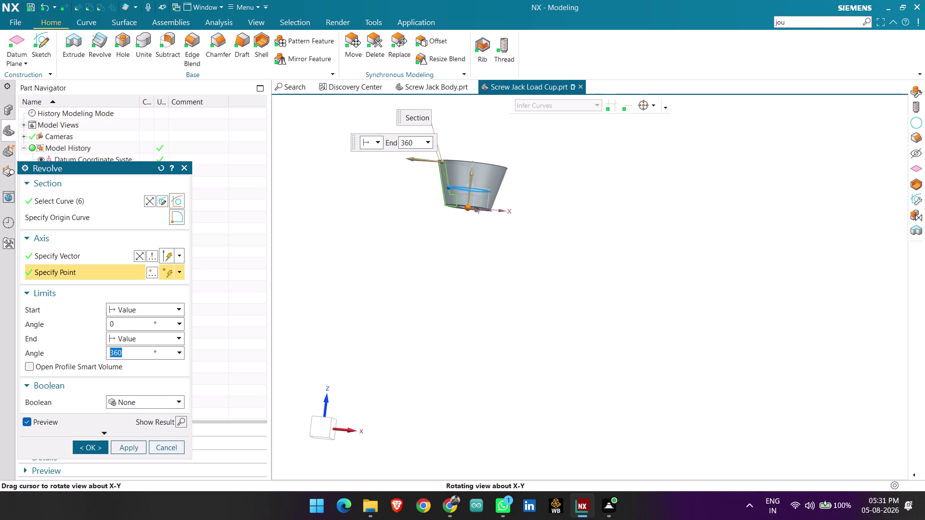
middle_drag(541, 231, 535, 232)
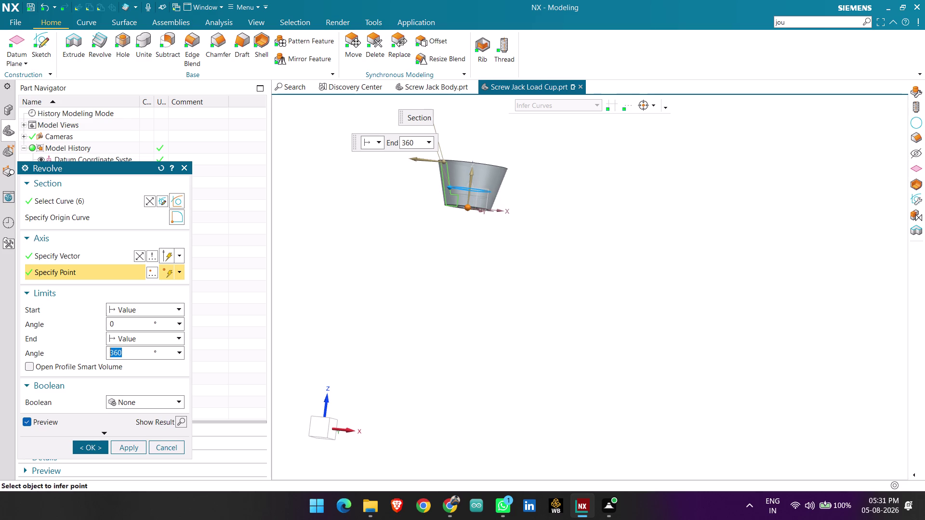
click(101, 445)
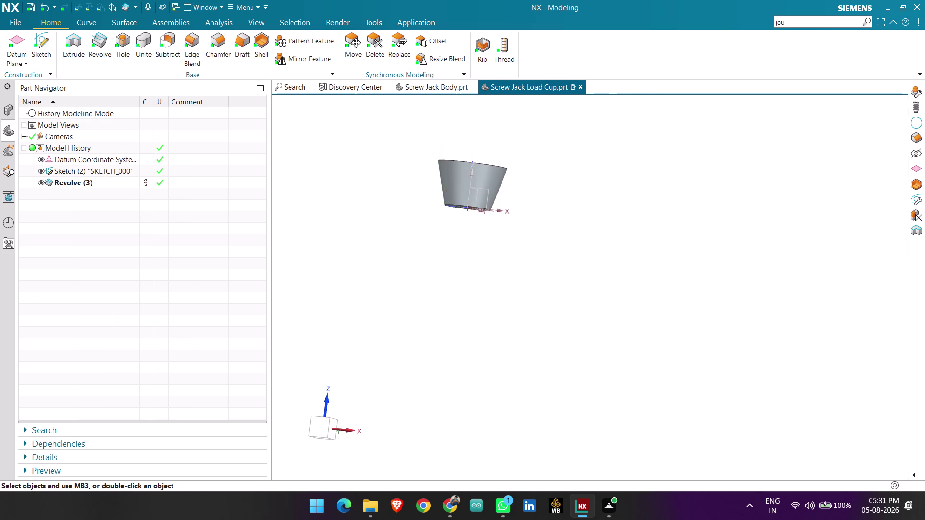
Orbit around the revolved cup to inspect its opening, then start a new sketch.
scroll(down, 3)
middle_drag(521, 221, 479, 250)
scroll(up, 3)
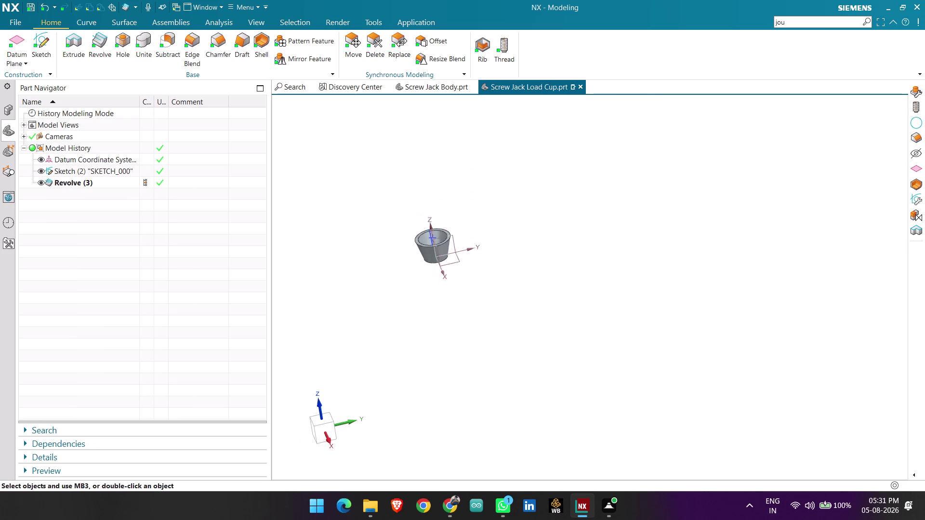
scroll(up, 3)
middle_drag(402, 336, 506, 329)
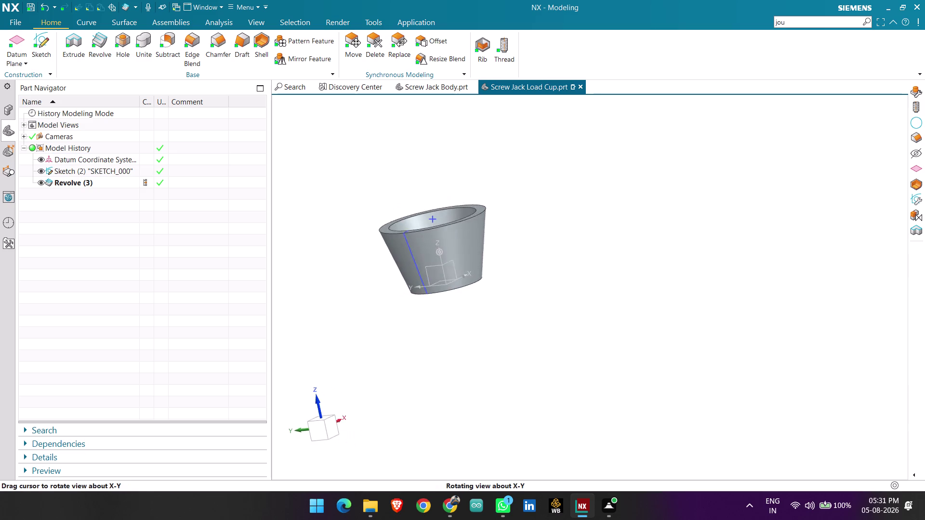
middle_drag(506, 330, 473, 332)
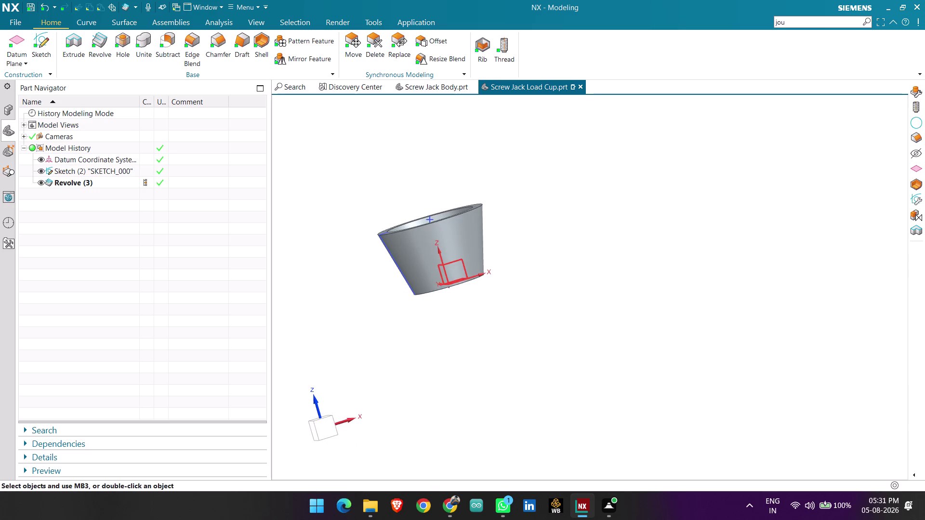
middle_drag(535, 267, 540, 278)
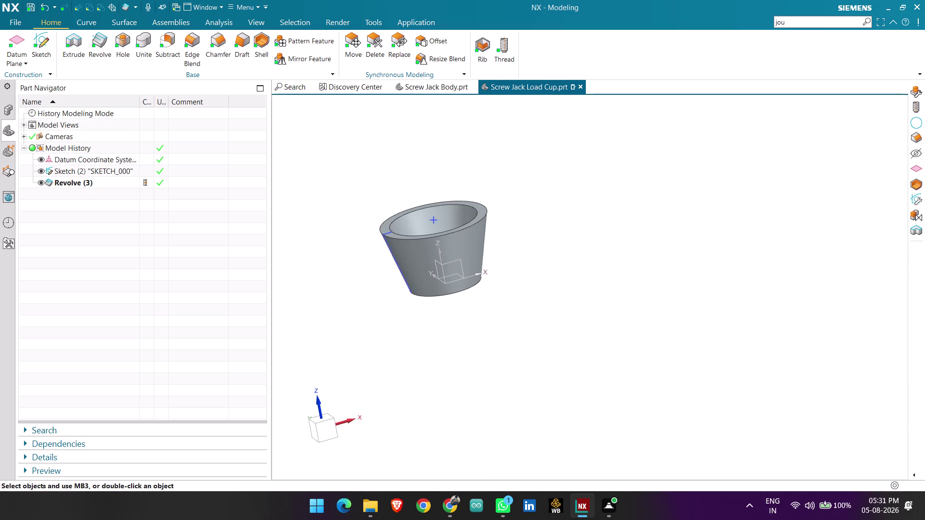
click(48, 61)
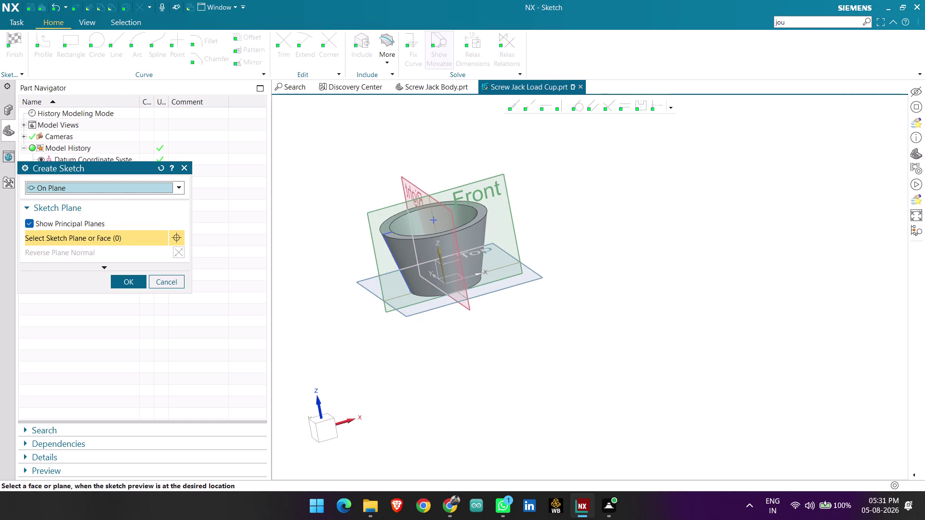
Place a new sketch on the Front datum plane.
click(387, 210)
middle_click(388, 210)
scroll(up, 3)
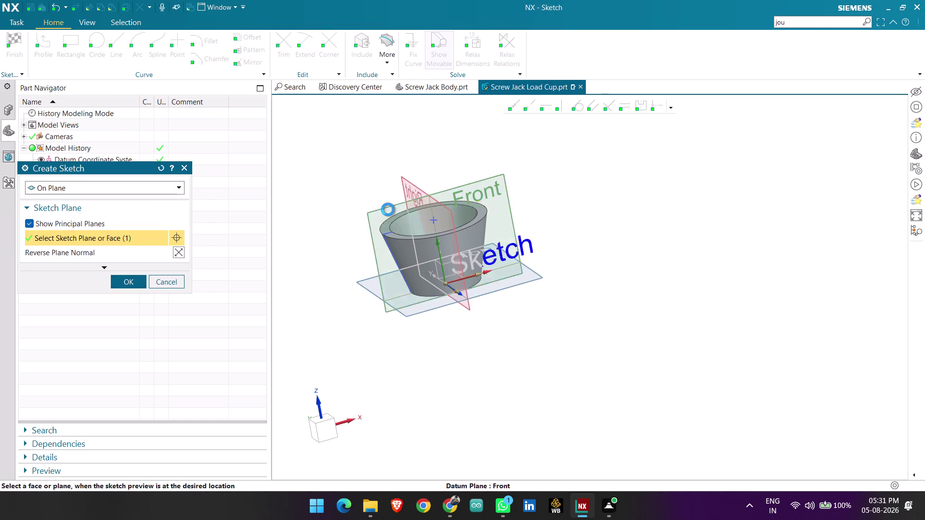
scroll(up, 3)
scroll(up, 3)
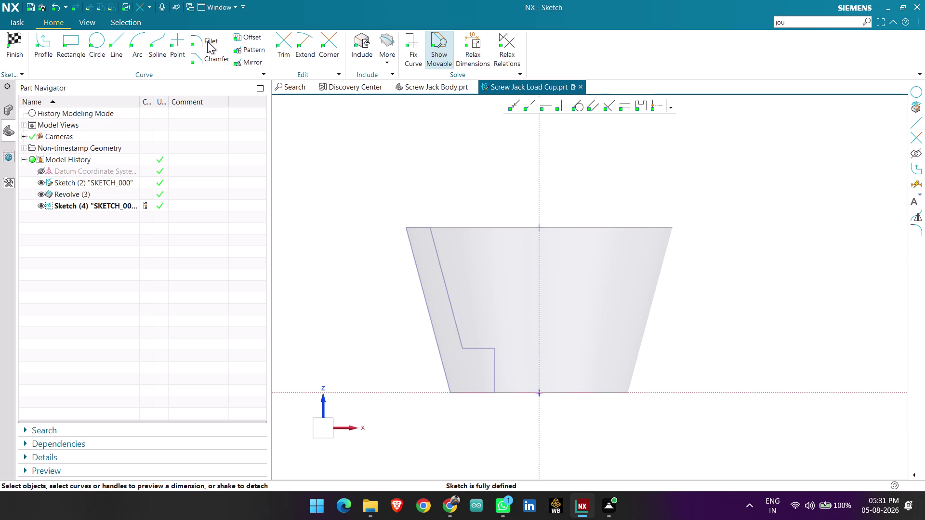
Project the cup's top rim edge into the Front-plane sketch as reference.
click(384, 49)
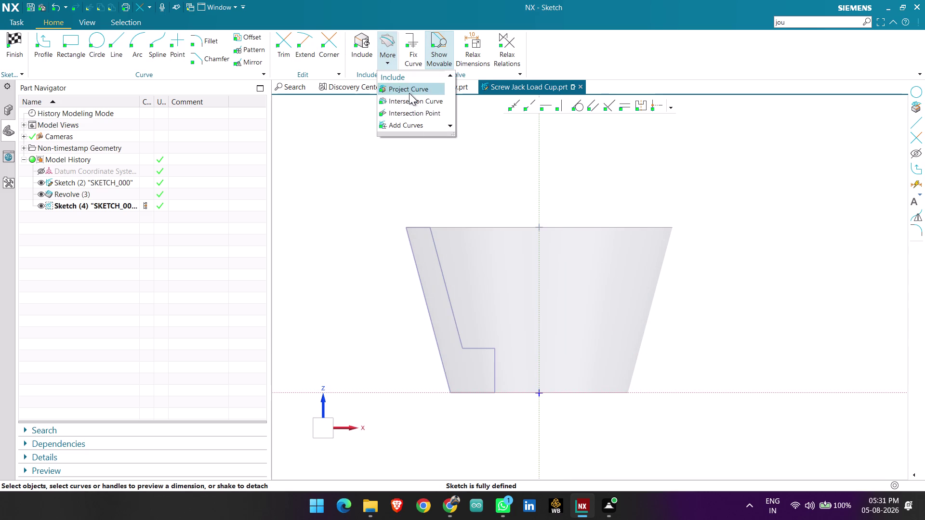
click(409, 93)
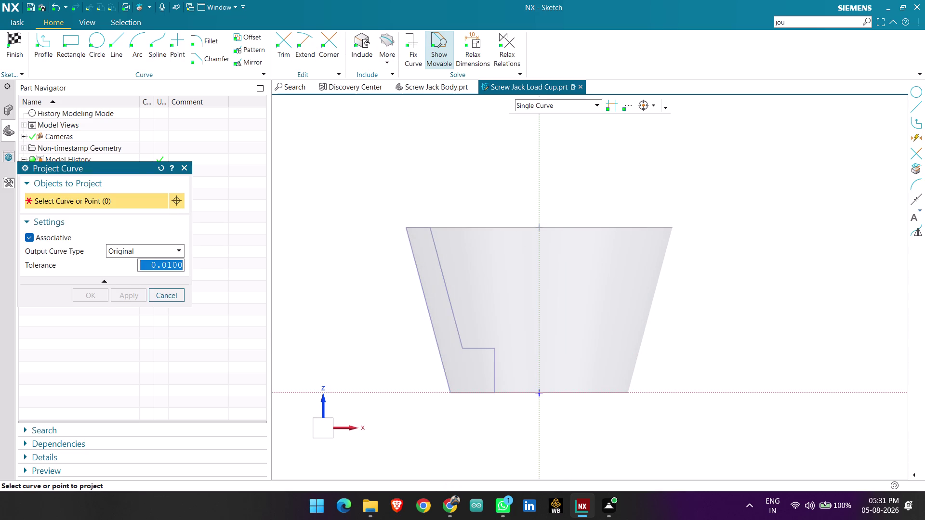
scroll(up, 3)
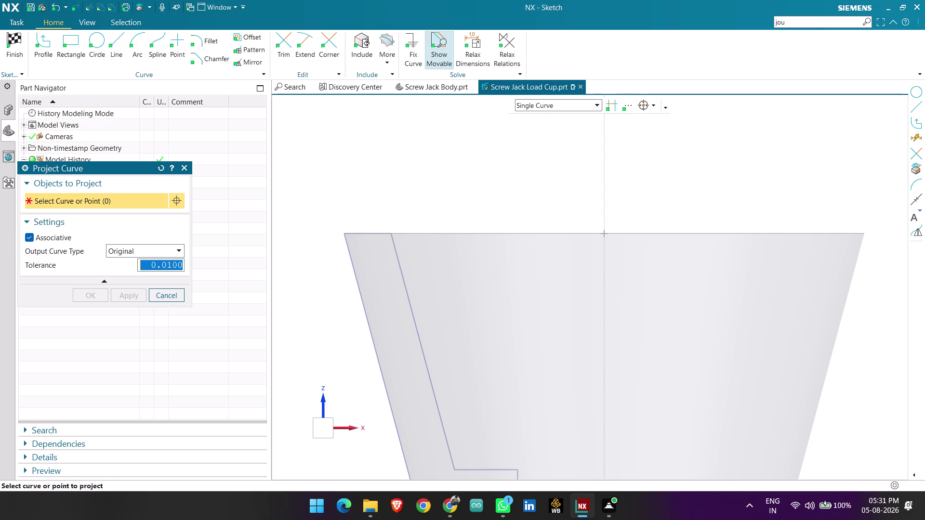
click(383, 233)
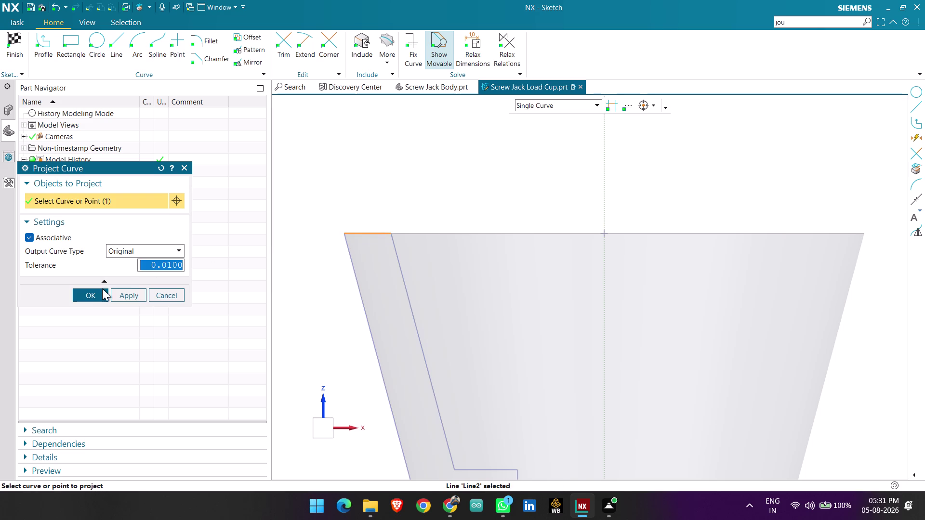
click(80, 298)
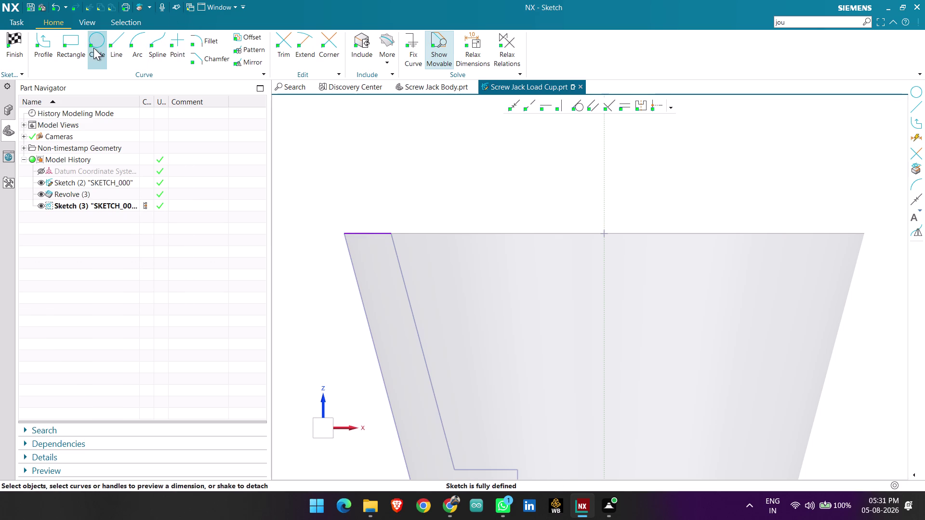
click(94, 47)
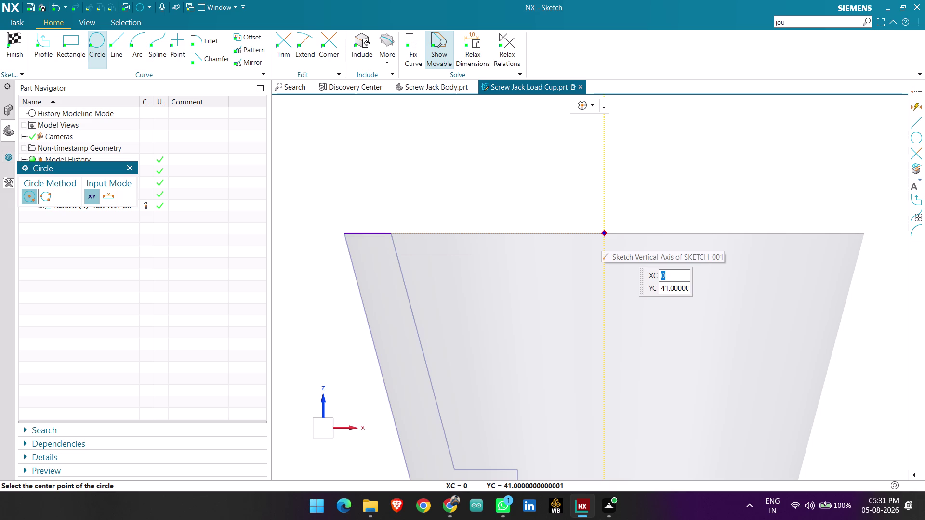
Draw a diameter 10 circle centred where the cup axis meets the rim.
click(605, 233)
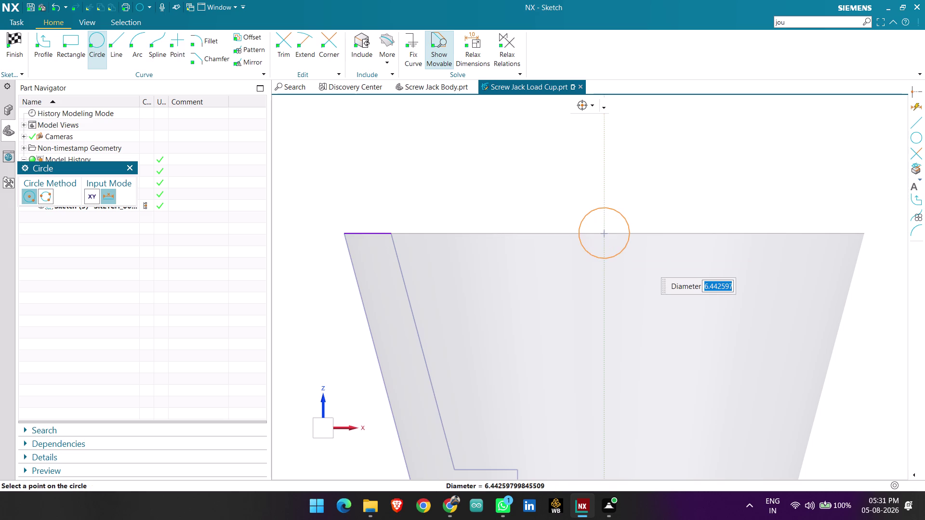
text(10)
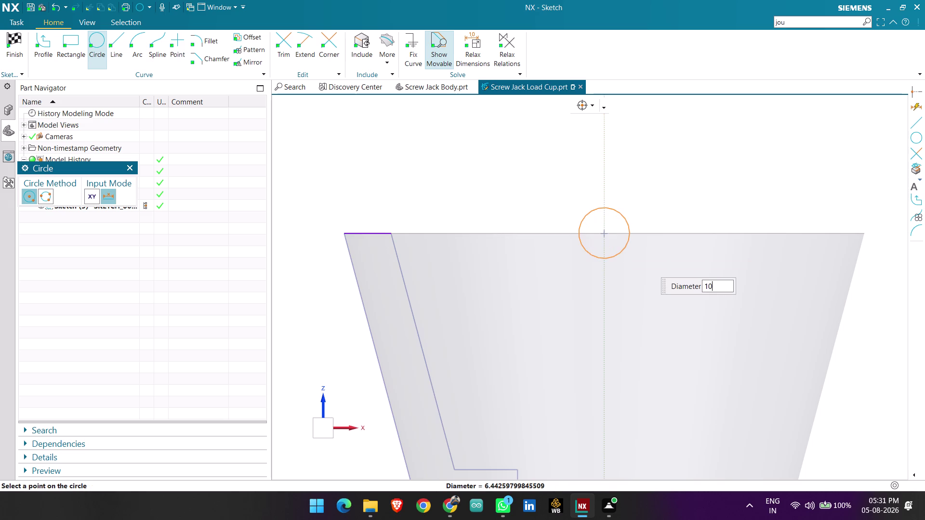
key(Return)
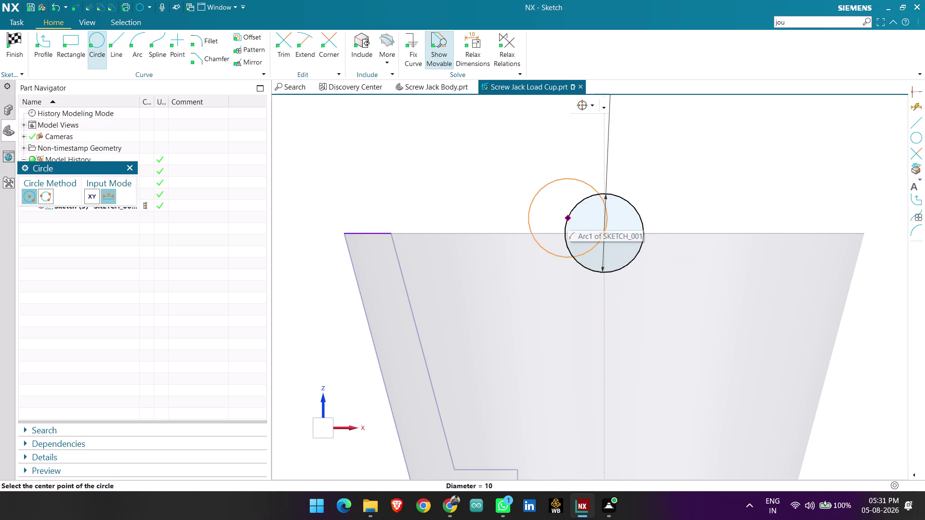
key(Escape)
key(Escape)
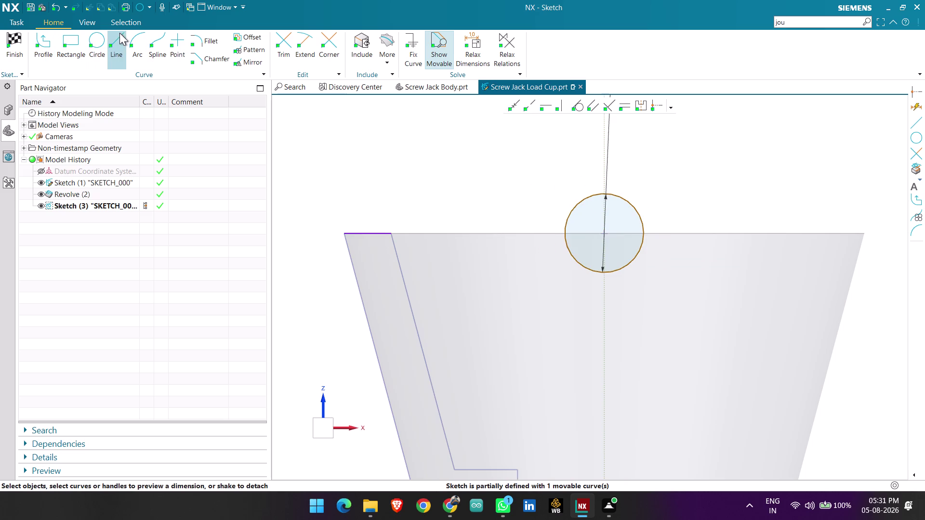
Draw a horizontal line along the rim top from its left end to its right end.
click(116, 44)
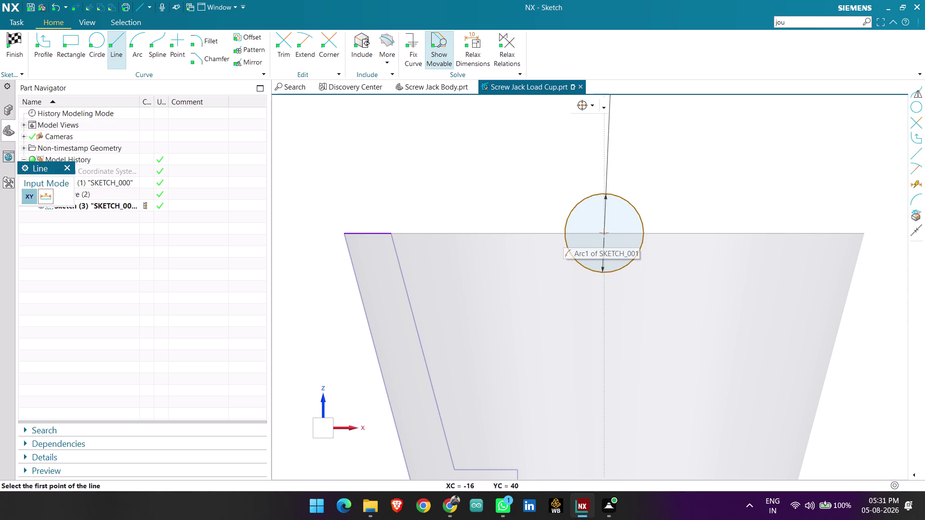
click(394, 232)
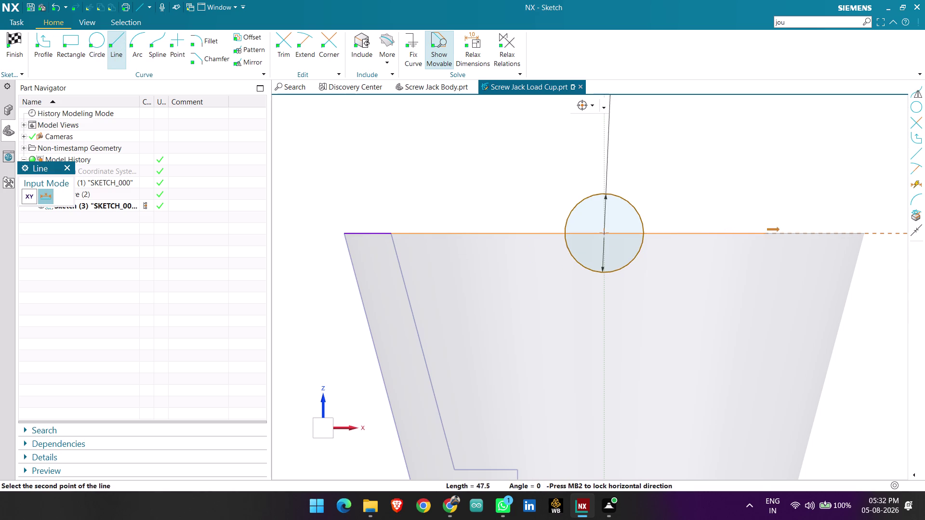
click(864, 235)
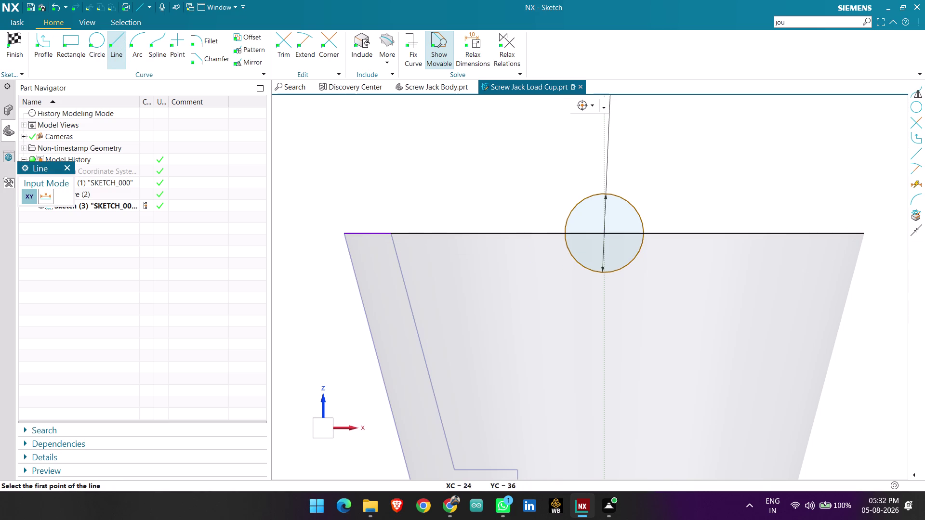
key(Escape)
key(Escape)
click(281, 34)
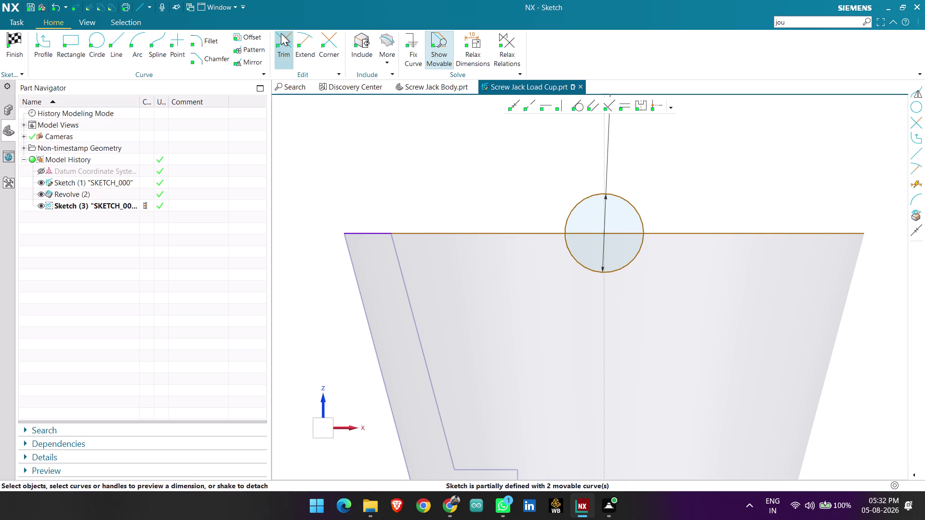
Trim away the circle's upper half and the rim line outside the notch, then finish the sketch.
drag(402, 195, 426, 275)
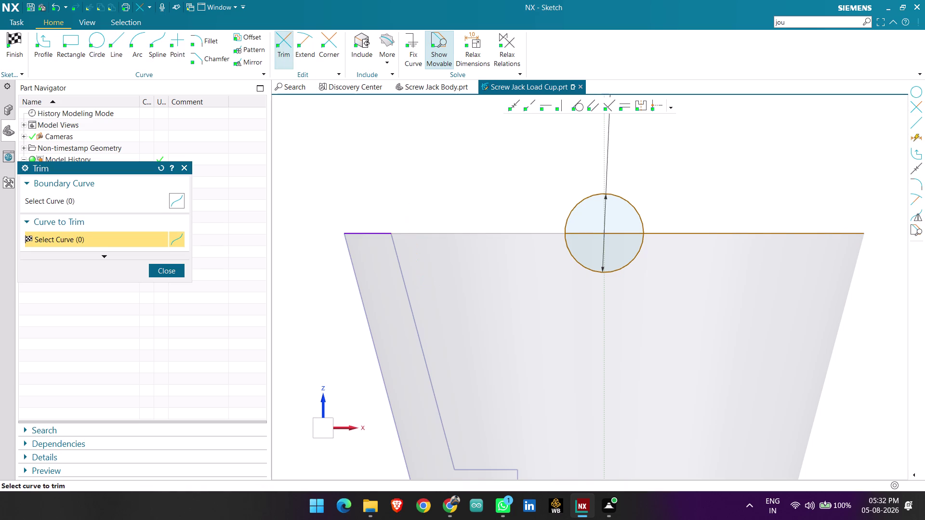
drag(520, 206, 660, 212)
drag(745, 215, 745, 215)
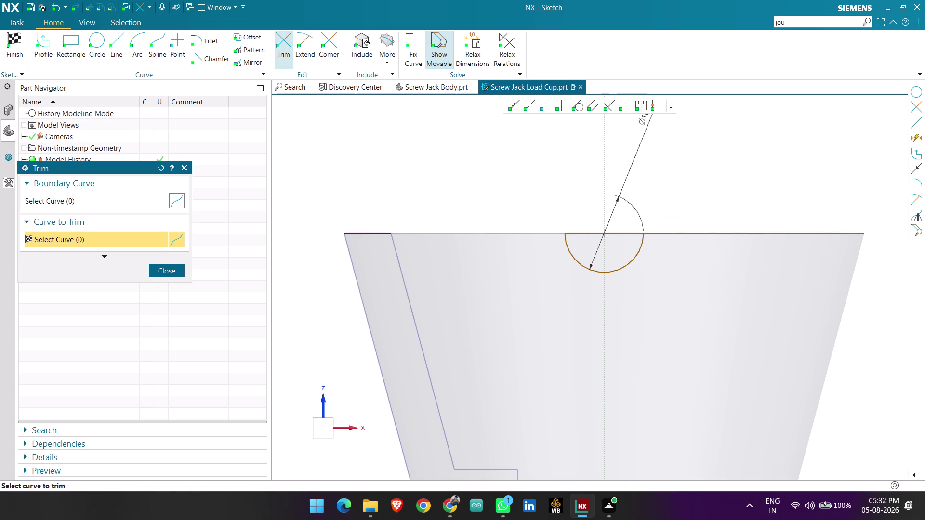
drag(745, 215, 757, 273)
drag(365, 226, 368, 247)
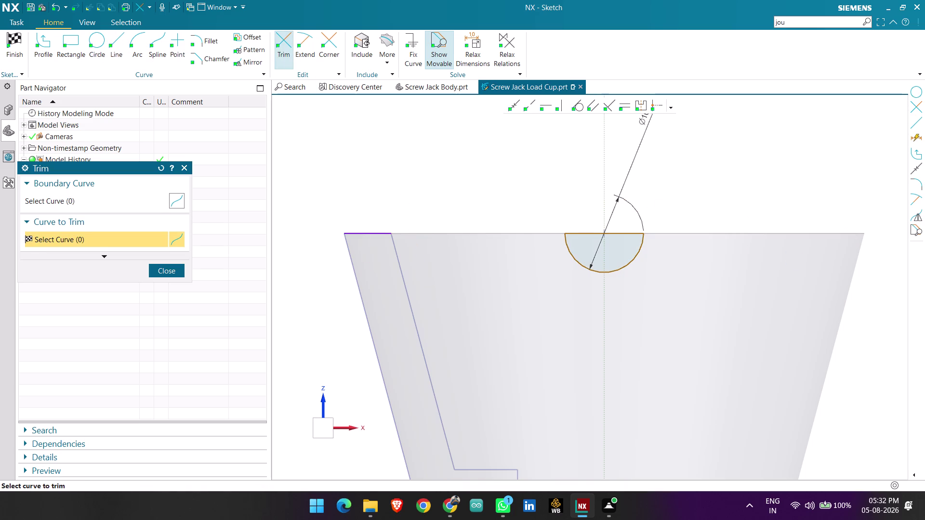
drag(367, 247, 371, 267)
click(330, 269)
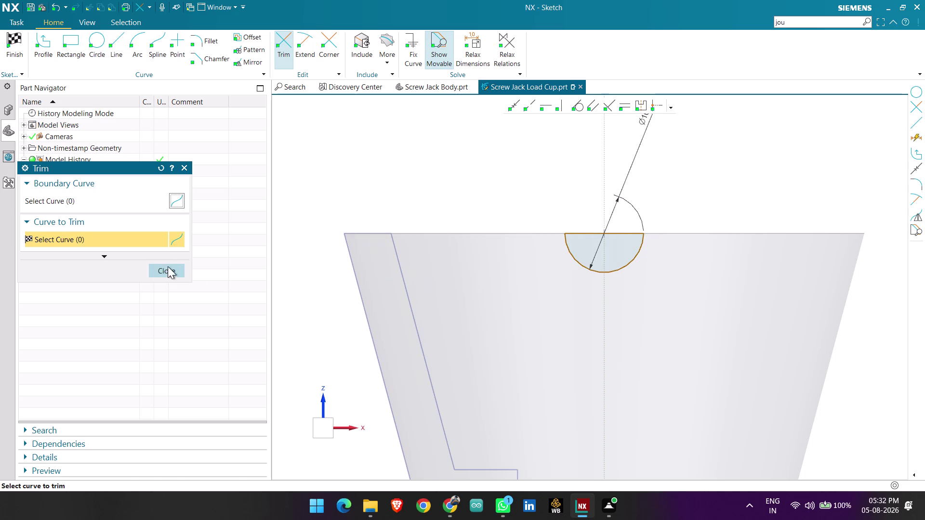
click(167, 266)
click(7, 52)
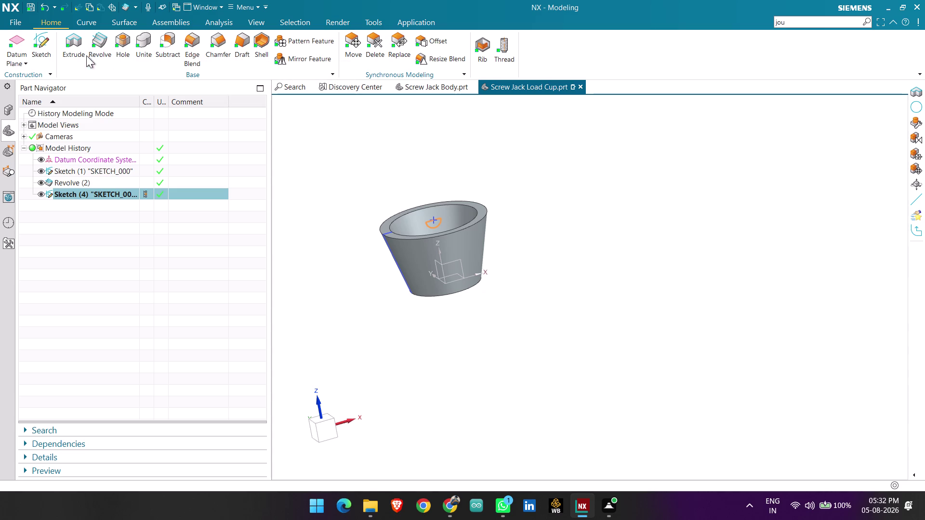
Extrude the notch sketch Through All as a Subtract cut, then orbit to inspect the rim.
click(79, 43)
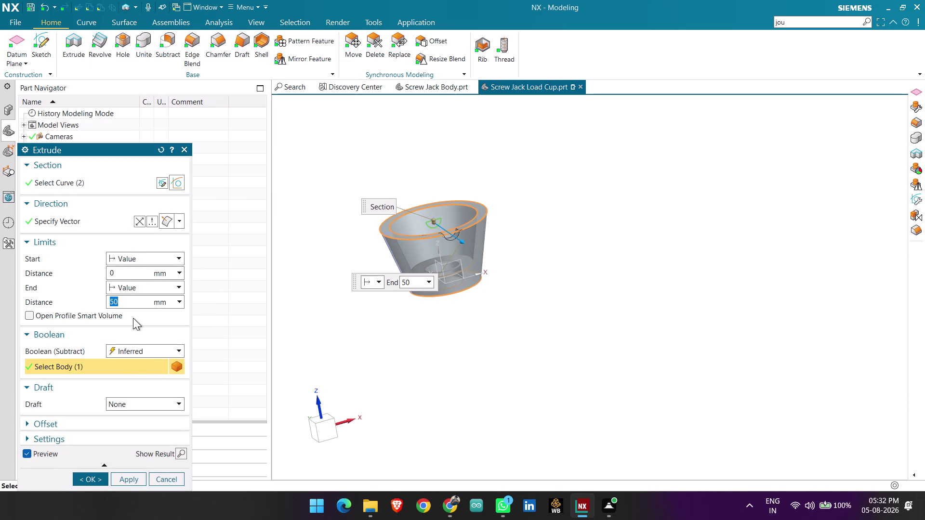
click(125, 253)
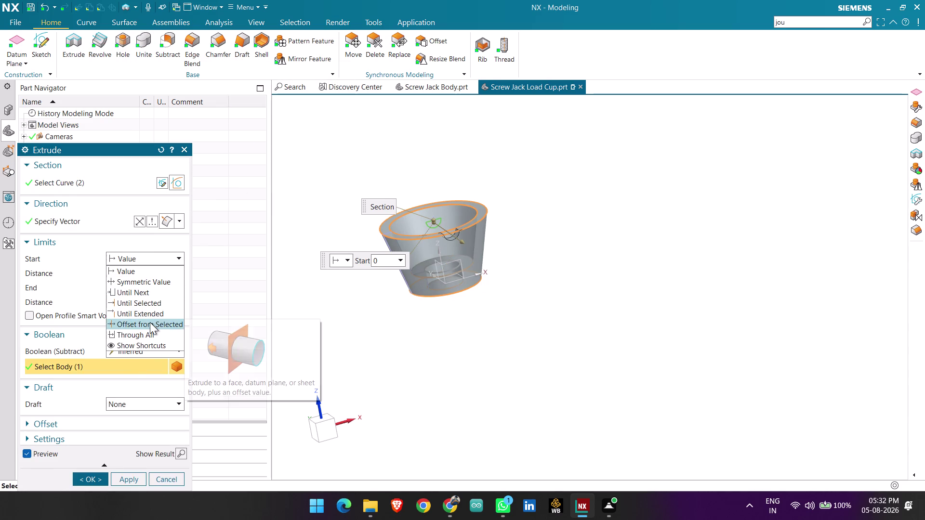
click(152, 336)
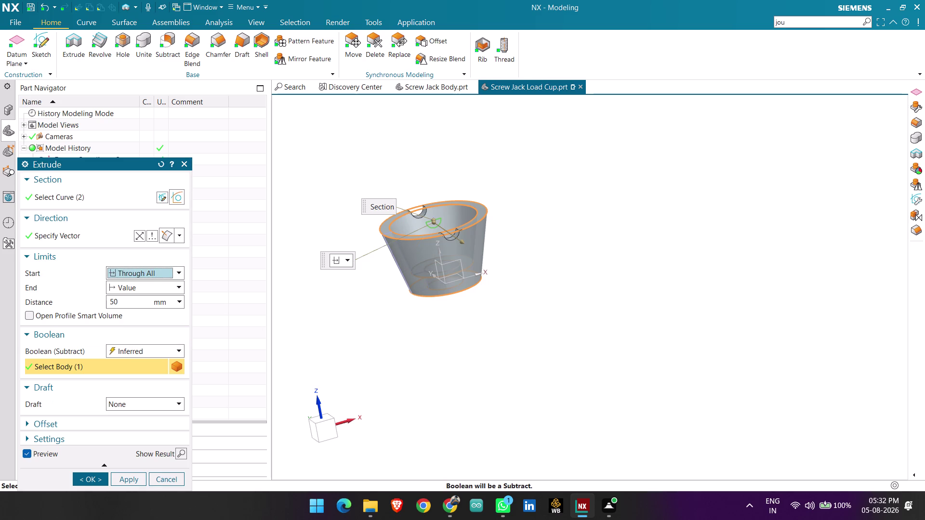
middle_drag(357, 300, 342, 310)
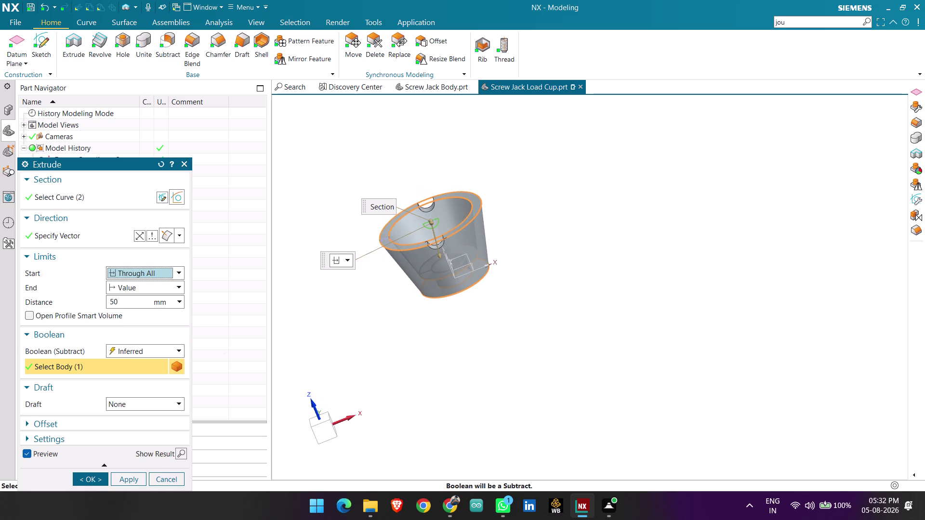
click(91, 482)
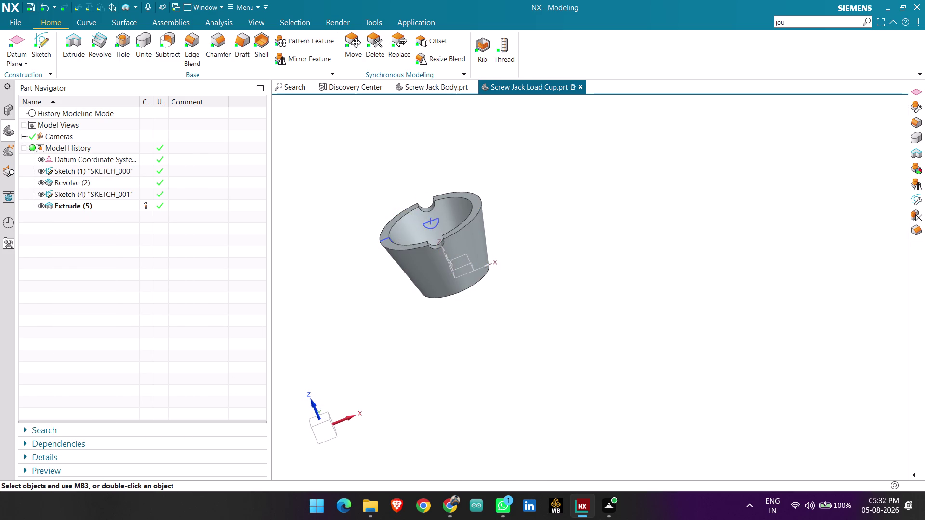
middle_drag(500, 297, 494, 304)
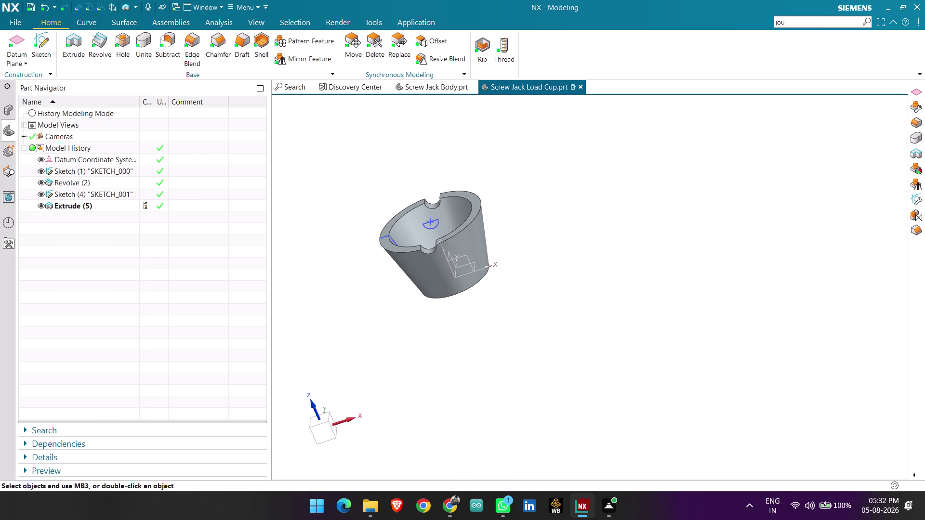
middle_drag(353, 238, 351, 218)
middle_click(351, 217)
middle_drag(367, 176, 360, 196)
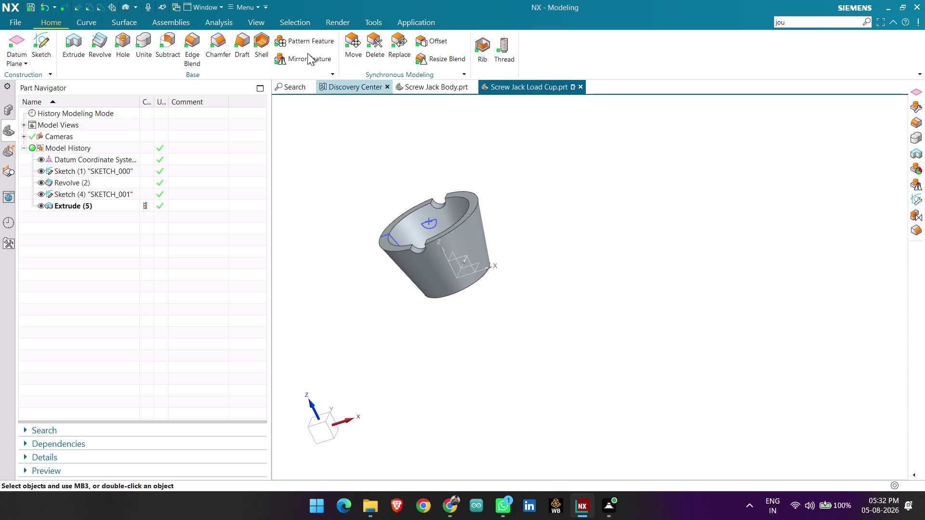
Mirror the notch Extrude feature about the existing YZ datum plane.
click(289, 53)
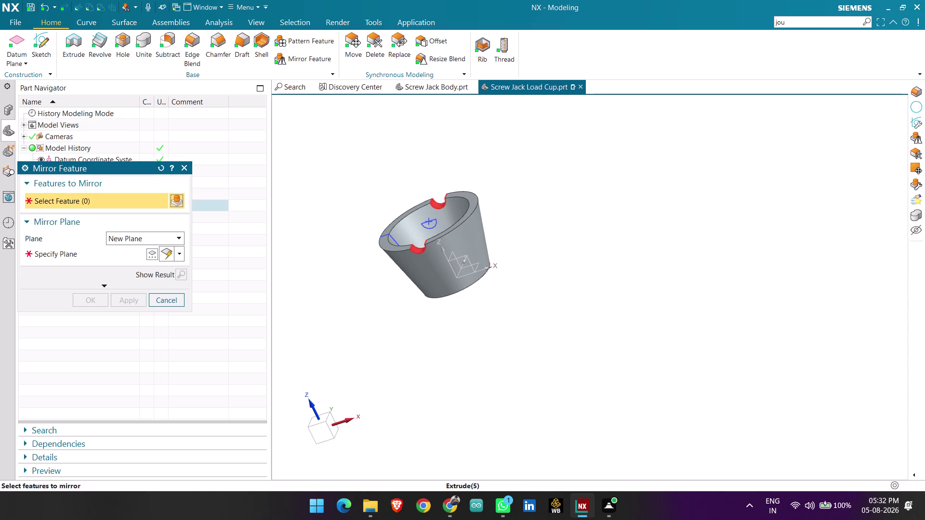
click(419, 249)
middle_drag(520, 202, 506, 224)
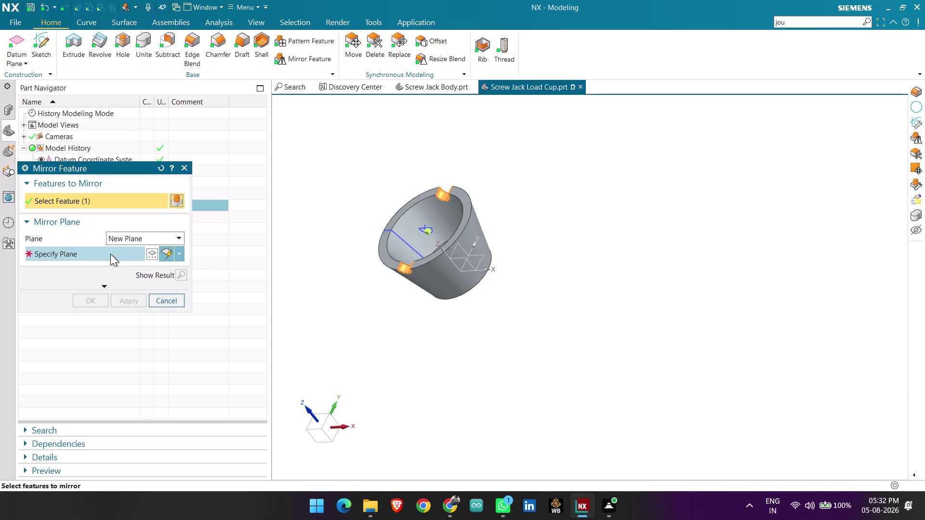
click(126, 236)
click(132, 251)
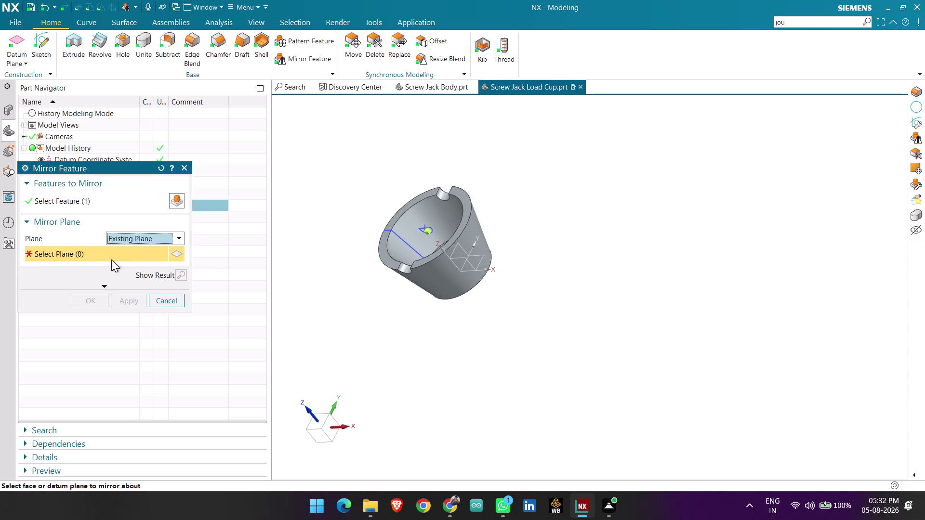
scroll(up, 3)
click(457, 254)
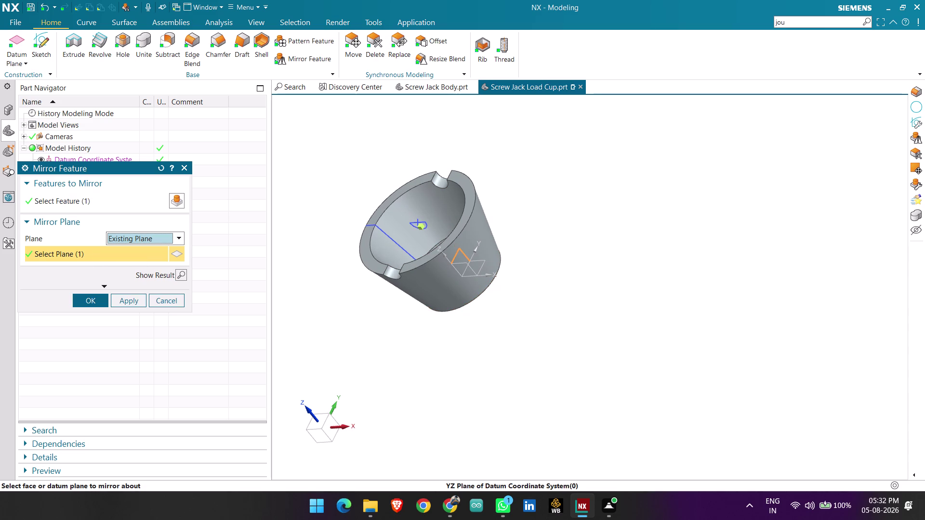
click(91, 296)
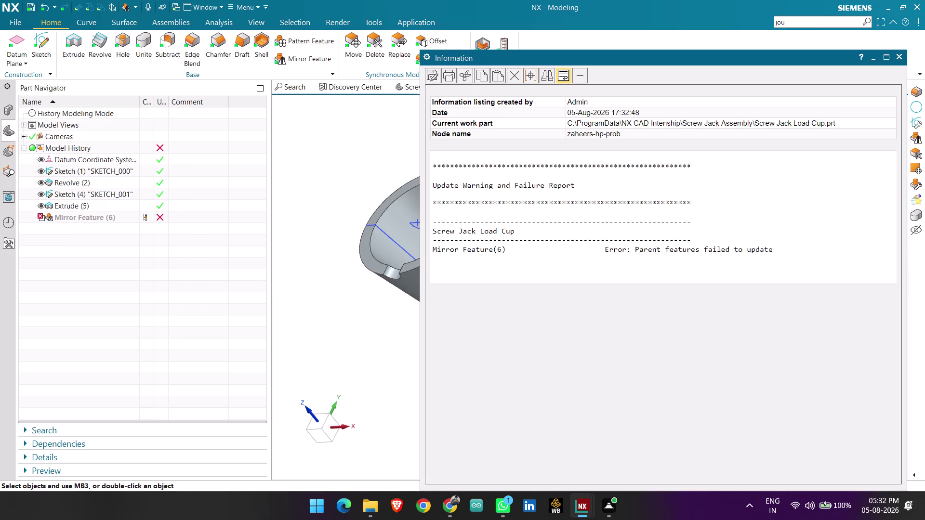
Dismiss the update failure report and delete the failed Mirror Feature.
click(903, 58)
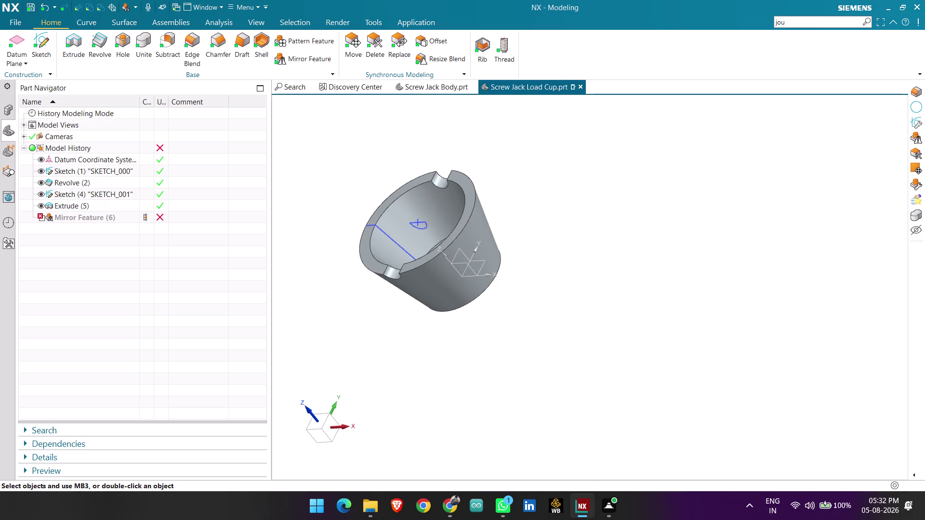
click(79, 222)
right_click(80, 222)
click(107, 206)
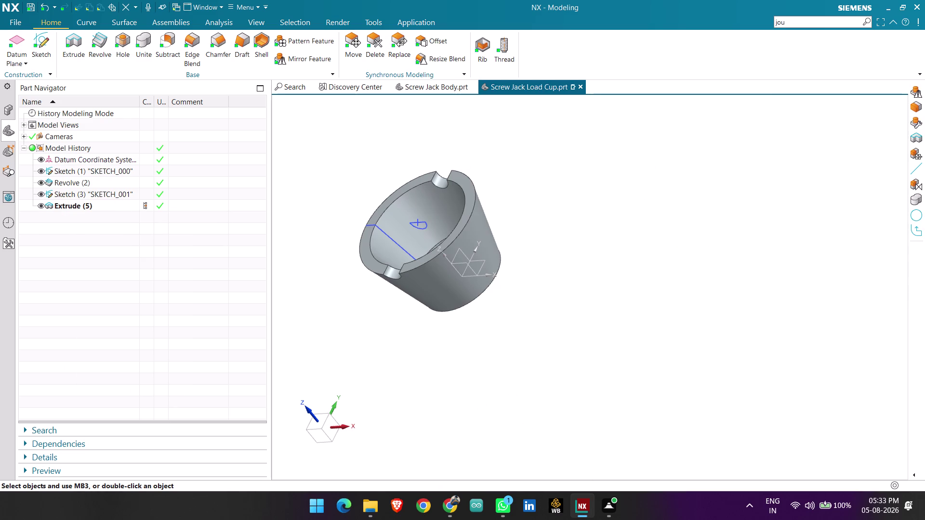
scroll(up, 3)
middle_drag(411, 324, 435, 308)
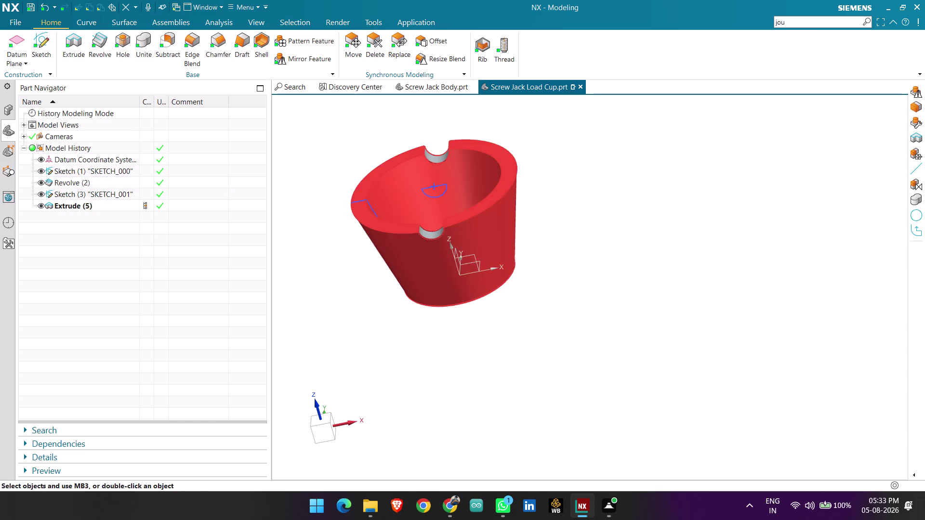
click(307, 36)
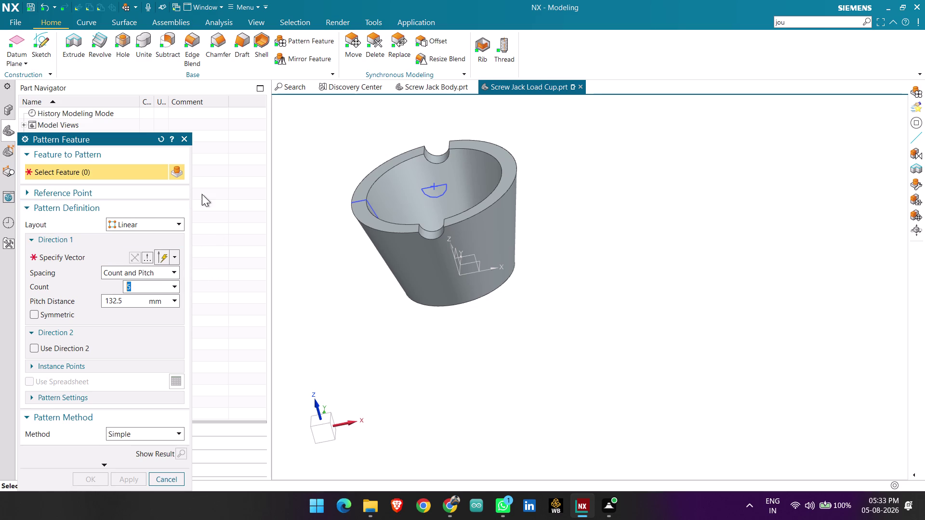
Select the notch cut for patterning and set a Circular layout with 4 copies.
click(433, 235)
click(70, 259)
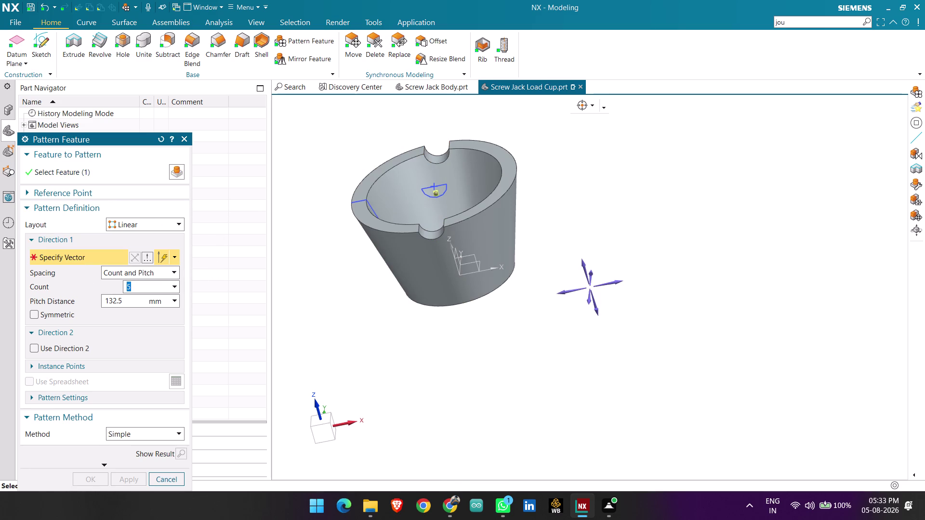
click(615, 283)
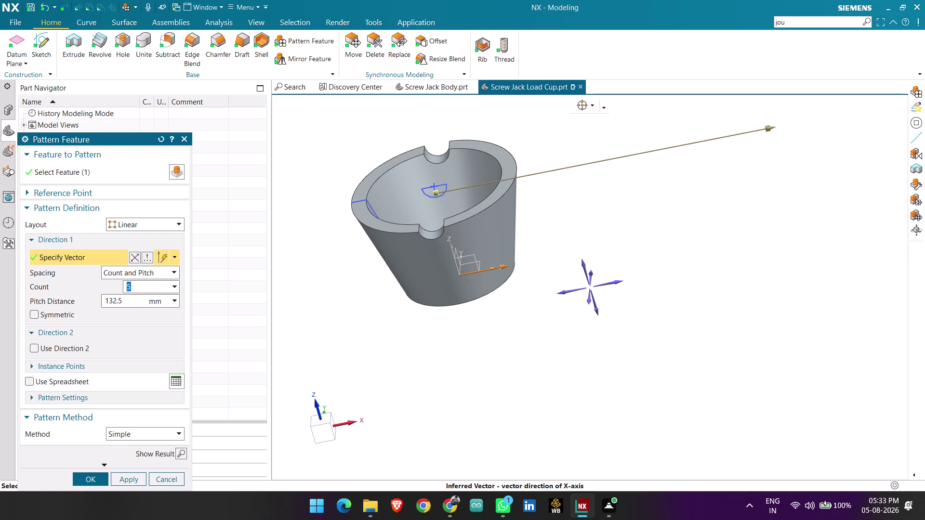
click(153, 220)
click(144, 247)
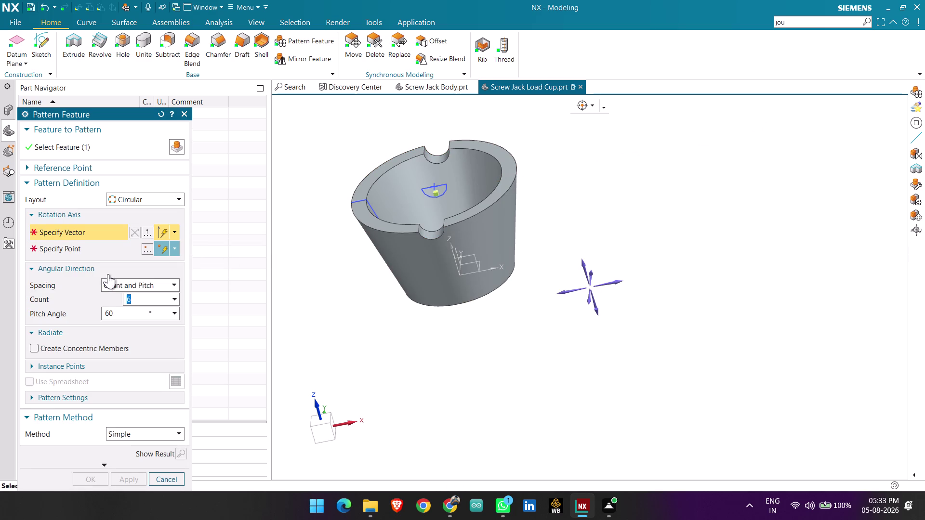
key(BackSpace)
key(4)
key(Return)
Set the rotation axis to the cup's vertical axis, pivoting at the bottom circle's centre.
click(586, 265)
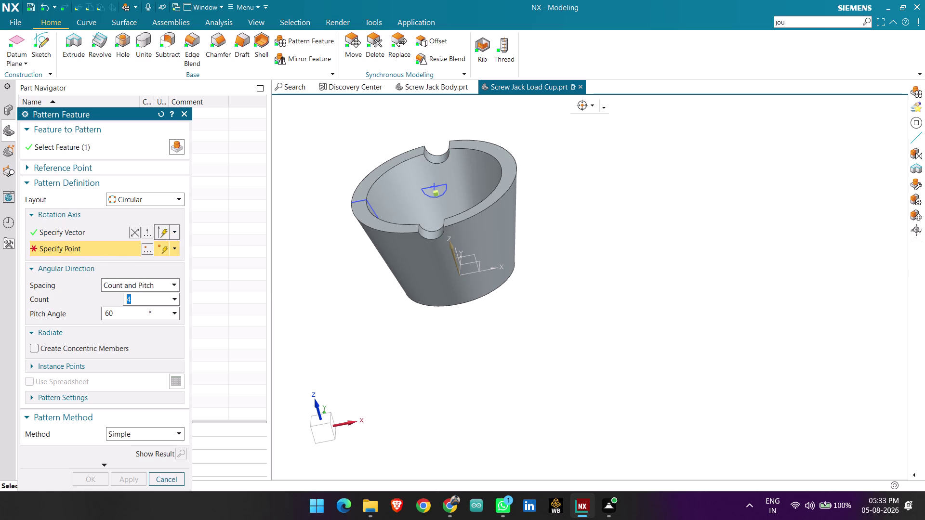
middle_drag(481, 284, 461, 248)
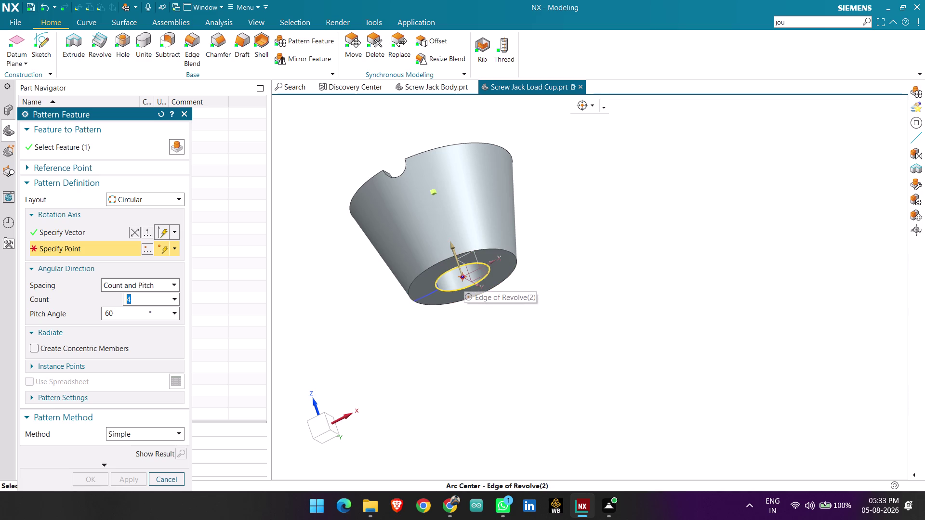
click(464, 279)
middle_drag(355, 304, 393, 341)
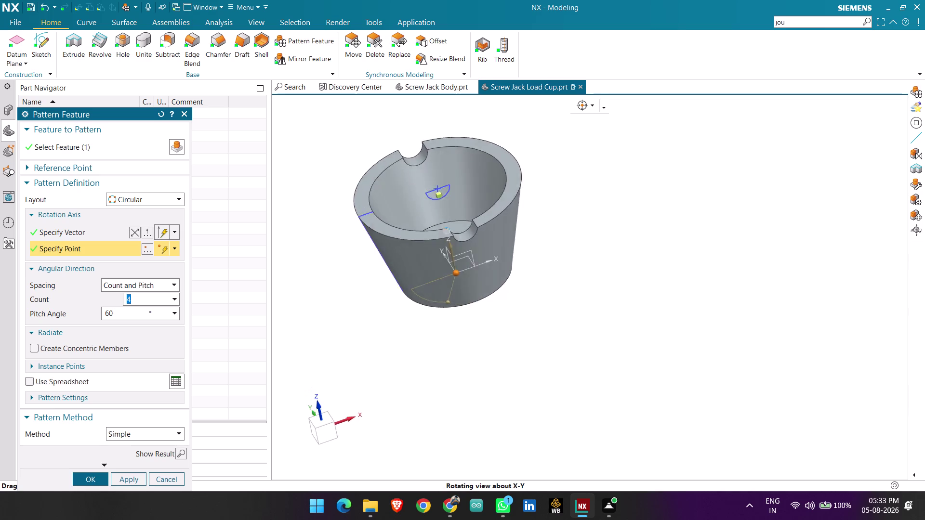
middle_drag(393, 340, 375, 352)
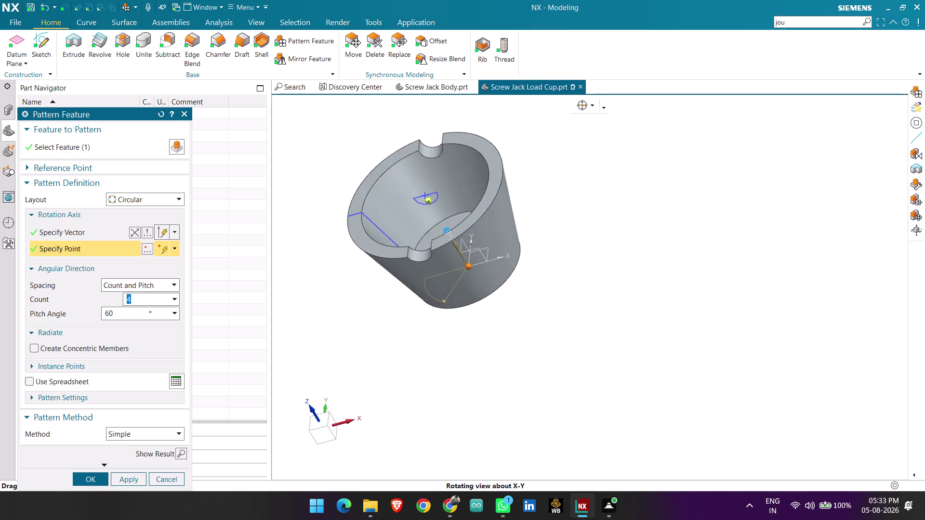
middle_drag(374, 353, 386, 362)
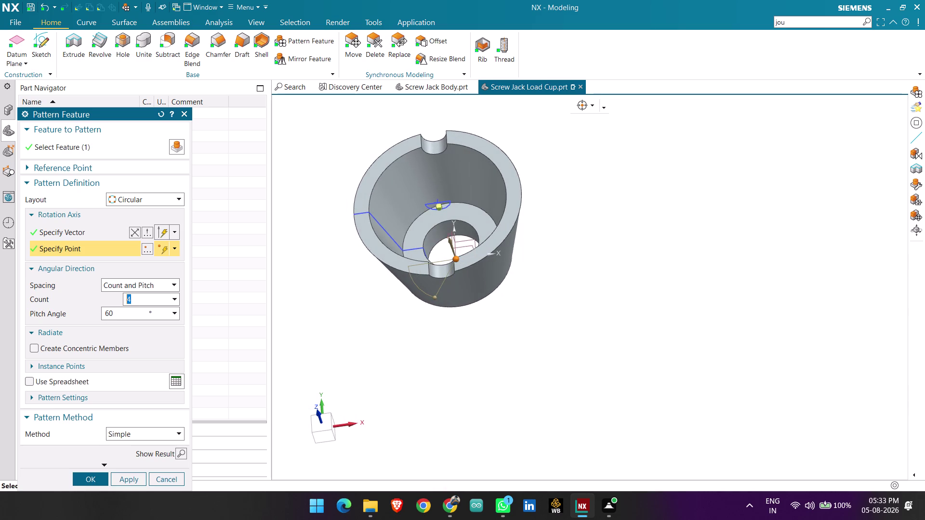
Enter a pitch angle of 360/4 and orbit to check the pattern preview.
drag(134, 318, 91, 321)
key(BackSpace)
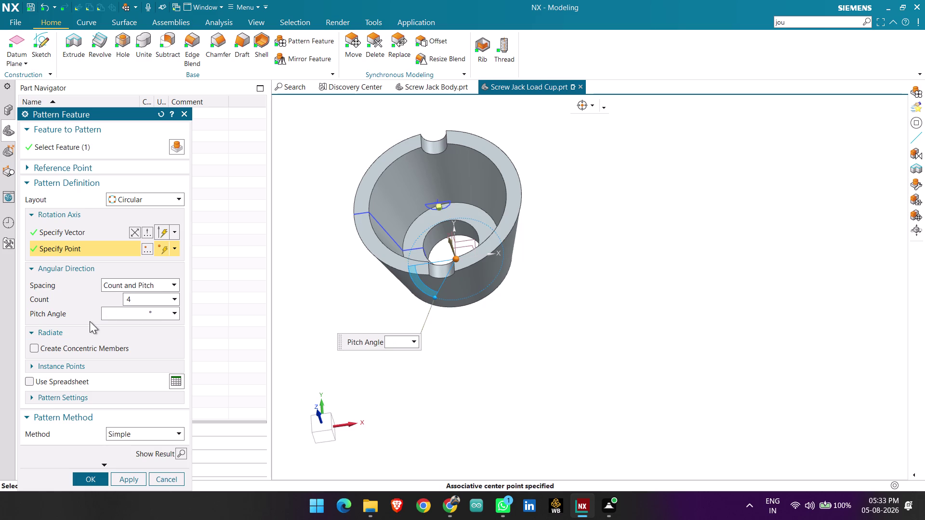
key(3)
text(60)
text(/4)
key(Return)
middle_drag(352, 318, 352, 307)
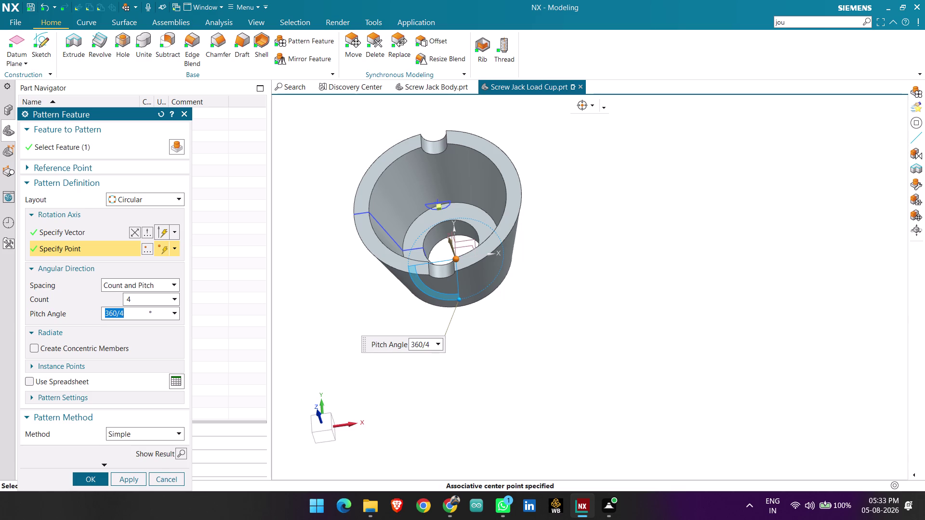
middle_drag(352, 306, 313, 255)
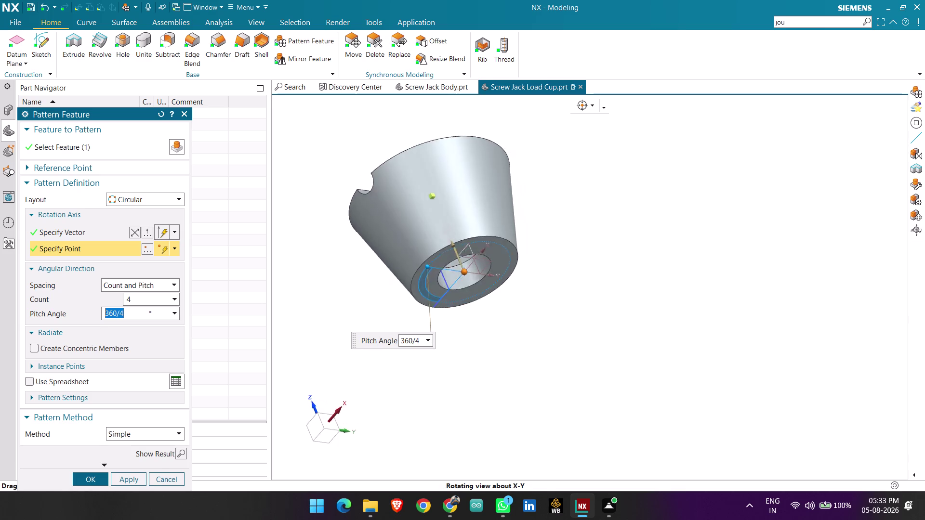
middle_drag(313, 255, 320, 263)
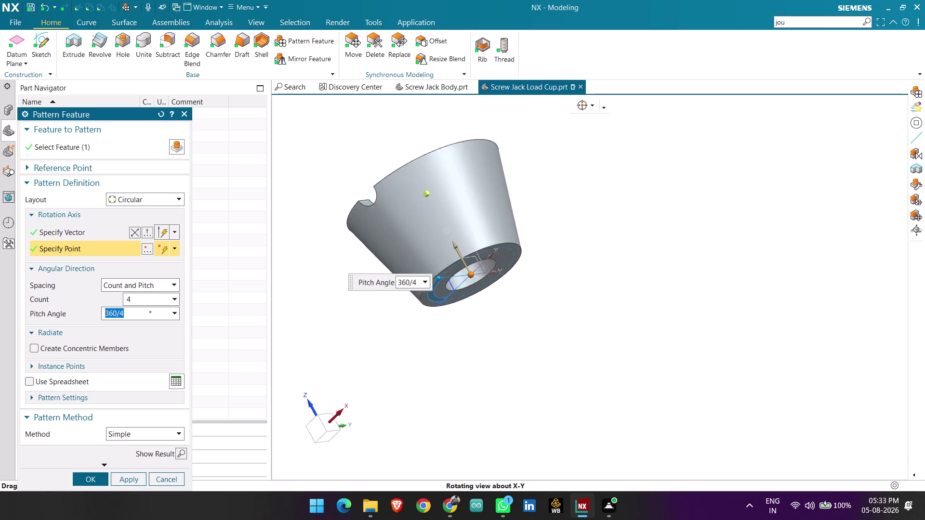
middle_drag(320, 263, 380, 293)
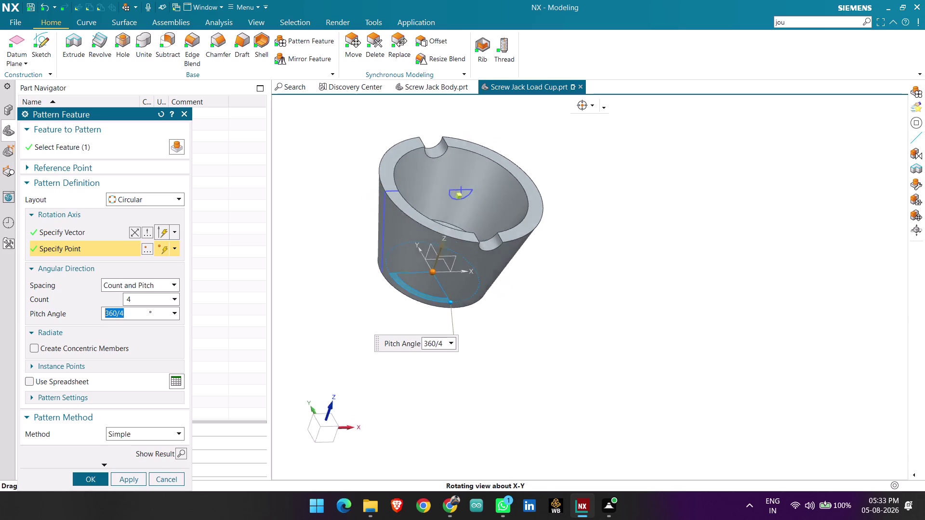
middle_drag(380, 292, 357, 288)
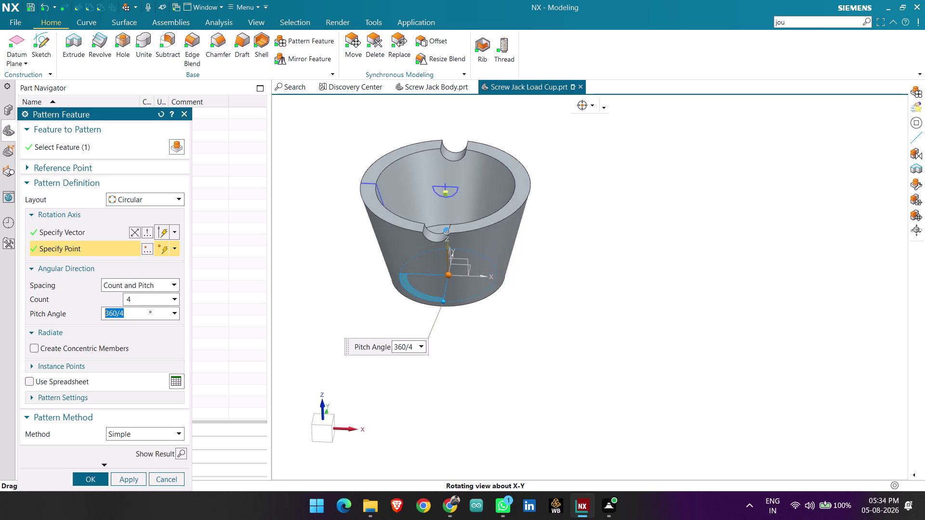
middle_drag(357, 288, 359, 290)
Change the pattern to 2 copies at a 360/2 pitch angle and submit it.
drag(143, 303, 110, 301)
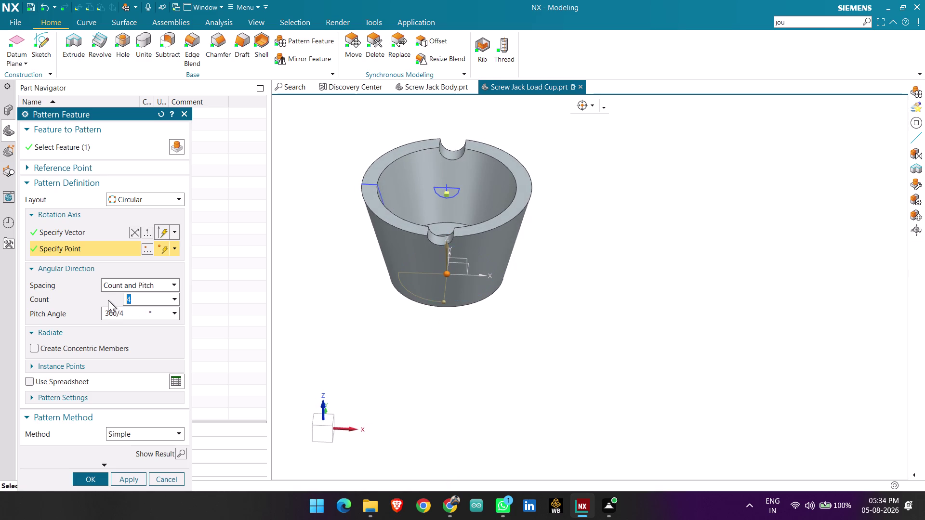
key(BackSpace)
key(2)
key(Return)
click(133, 316)
key(BackSpace)
key(2)
key(Return)
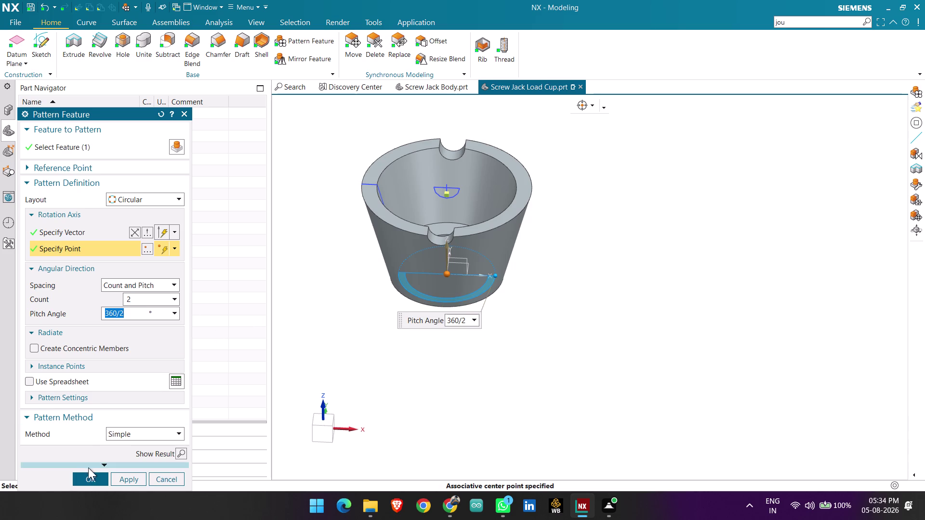
click(122, 481)
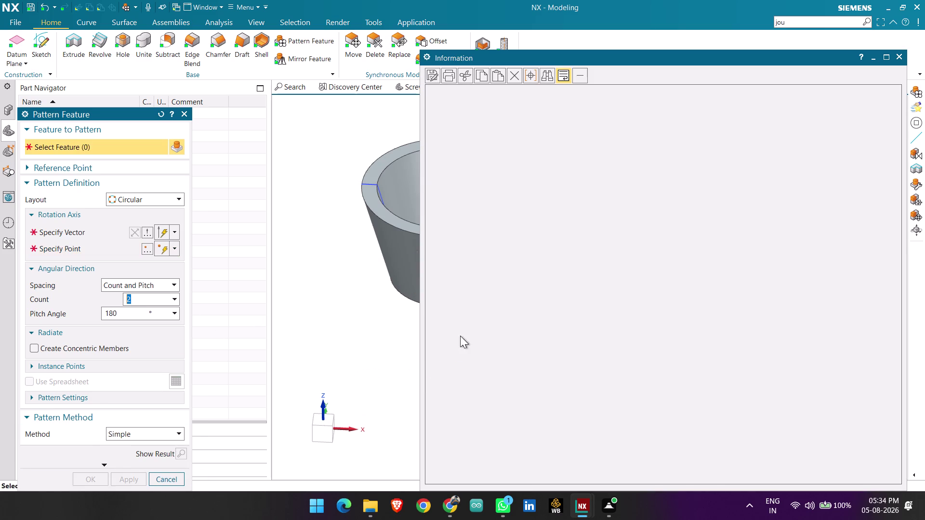
Close the information report, cancel the pattern, and start a sketch on the Right datum plane.
click(902, 55)
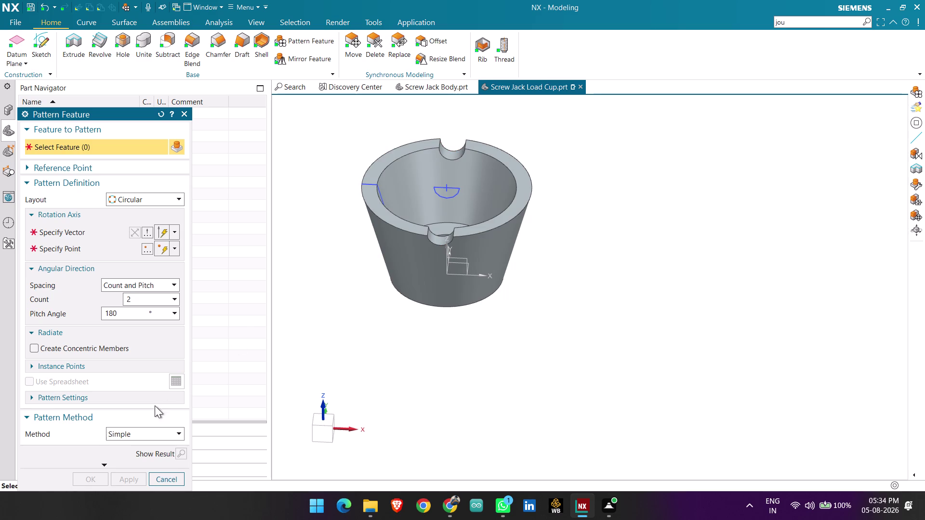
click(156, 481)
middle_drag(579, 303, 504, 327)
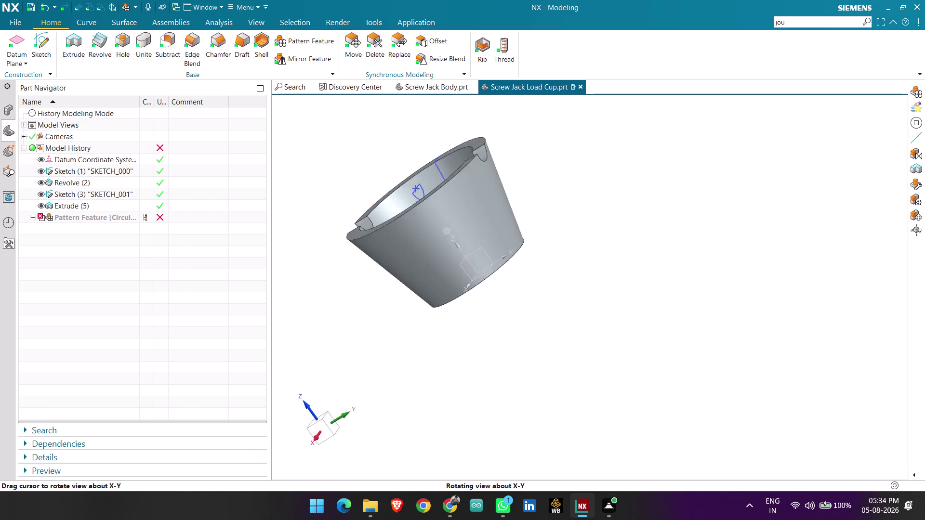
middle_drag(503, 327, 507, 340)
click(38, 42)
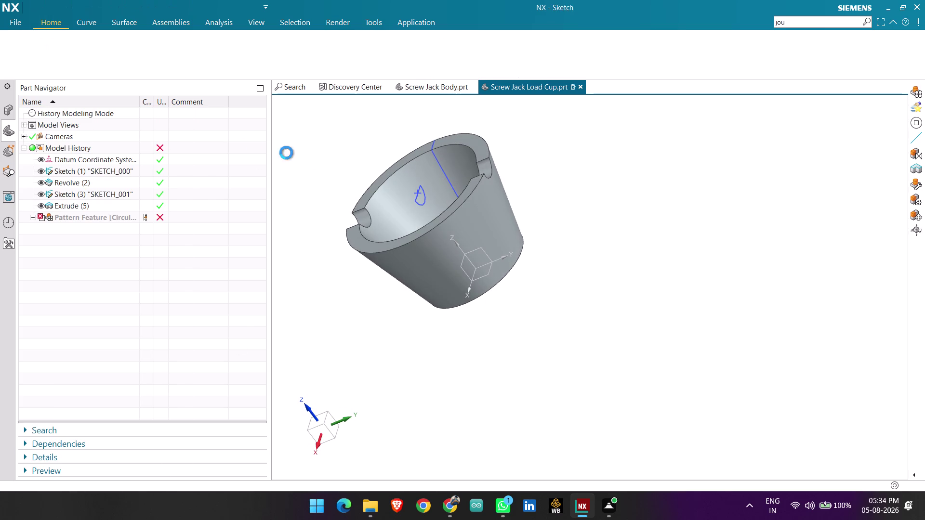
click(440, 164)
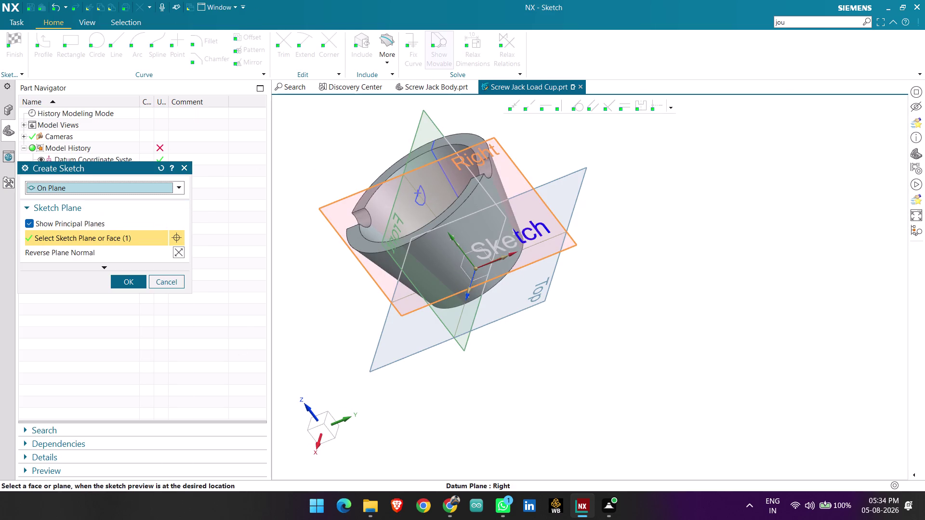
Confirm the Right sketch plane and project the cup's top edge into it.
middle_click(442, 163)
scroll(up, 3)
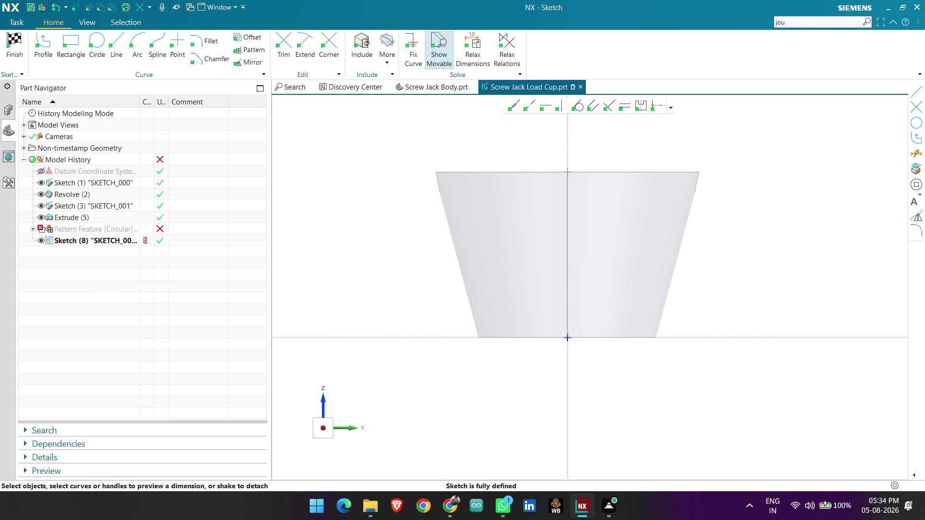
click(391, 53)
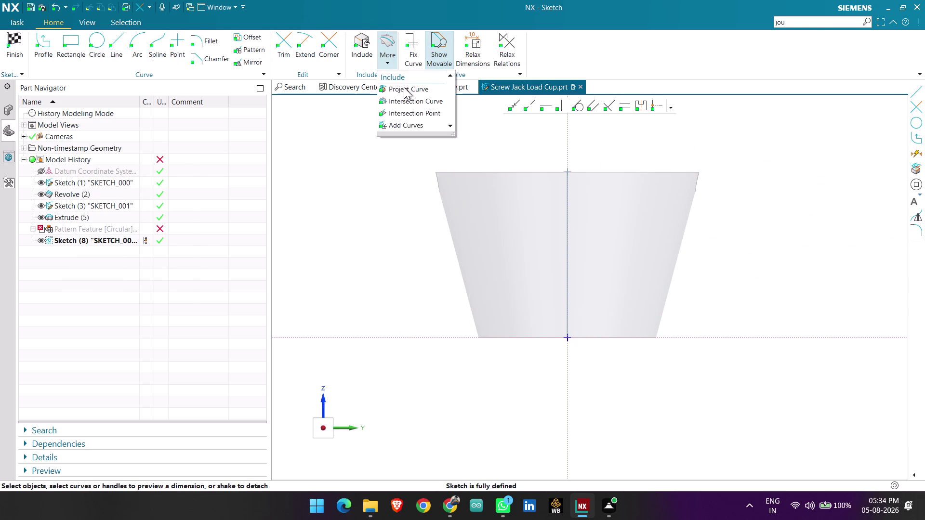
click(404, 87)
click(480, 173)
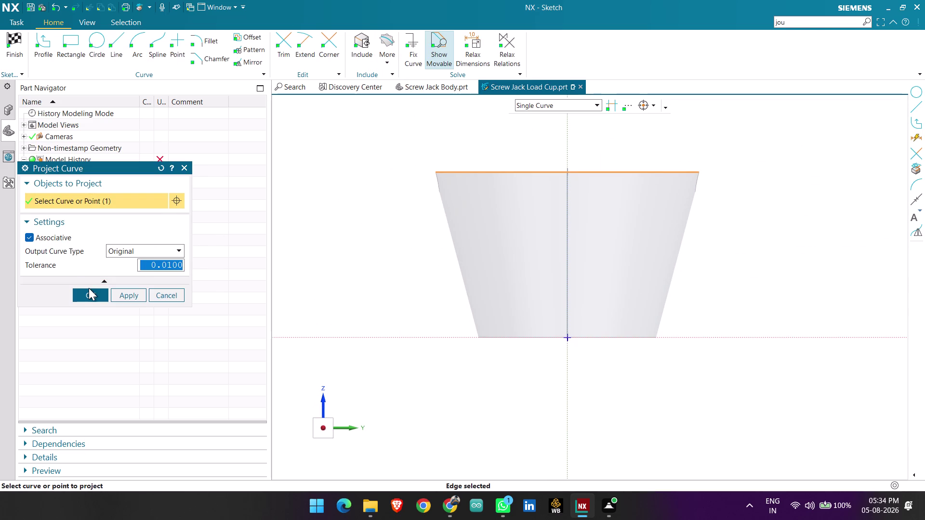
click(89, 288)
click(79, 297)
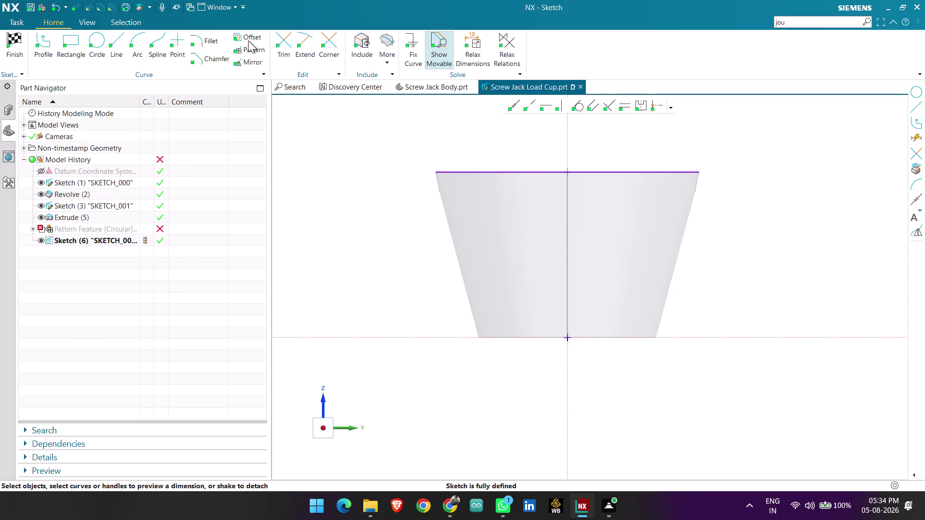
Draw a 10 mm diameter circle centred on the top edge midpoint.
click(102, 46)
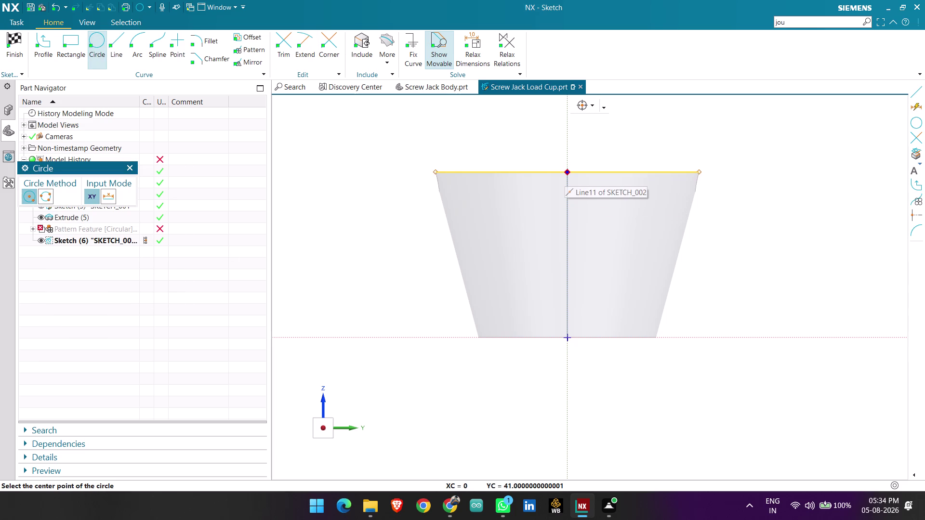
click(568, 173)
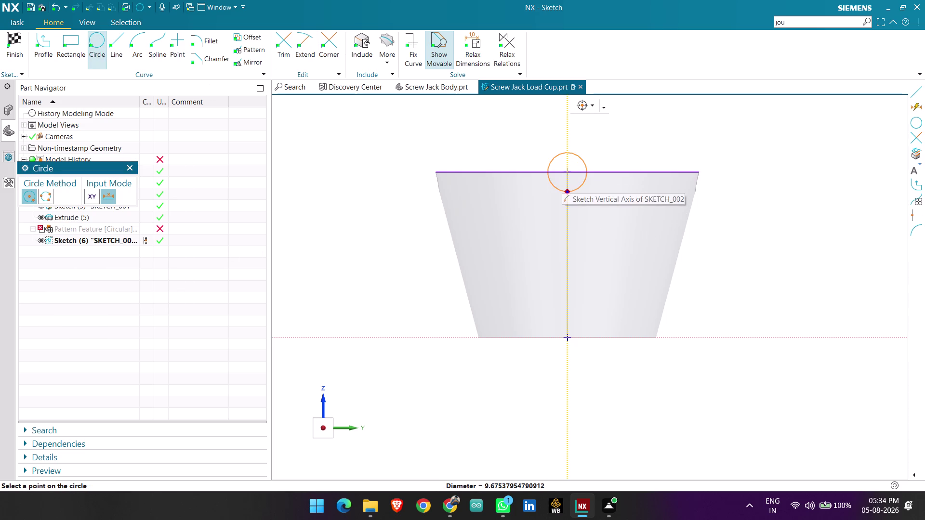
text(10)
key(Return)
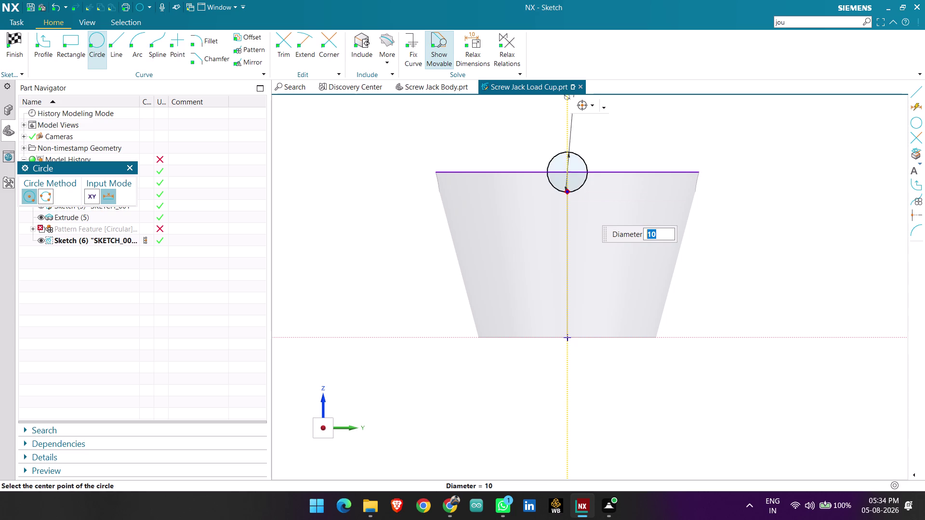
scroll(up, 3)
middle_click(569, 192)
key(Escape)
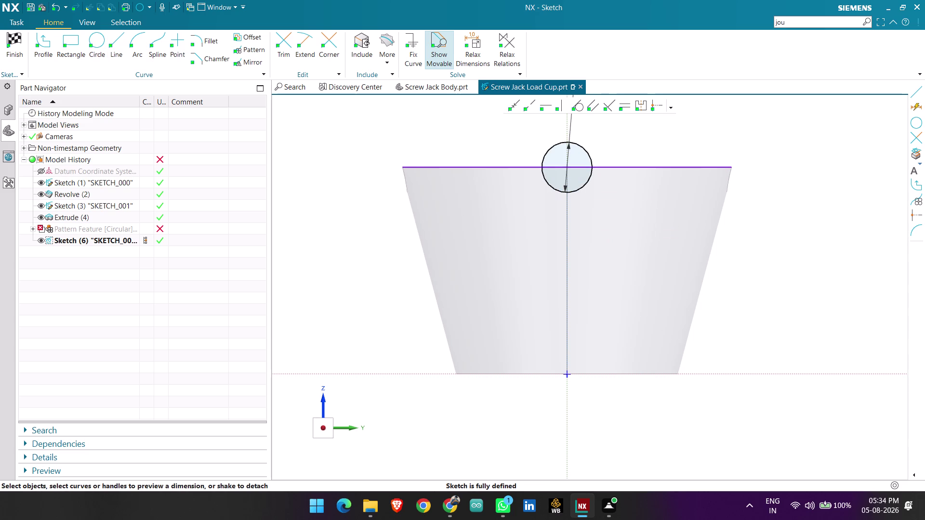
key(Escape)
Trim the circle's upper half and the projected edge outside the notch, then finish the sketch.
click(289, 38)
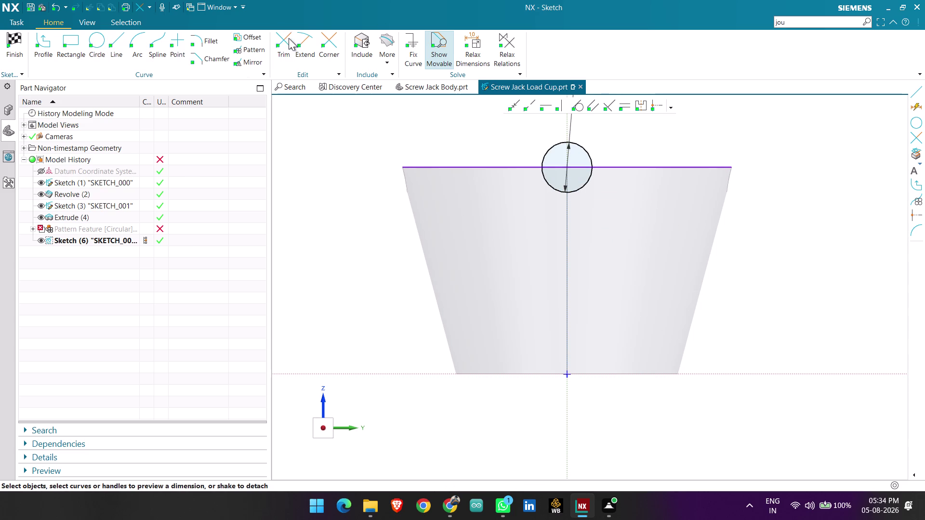
drag(541, 146, 599, 148)
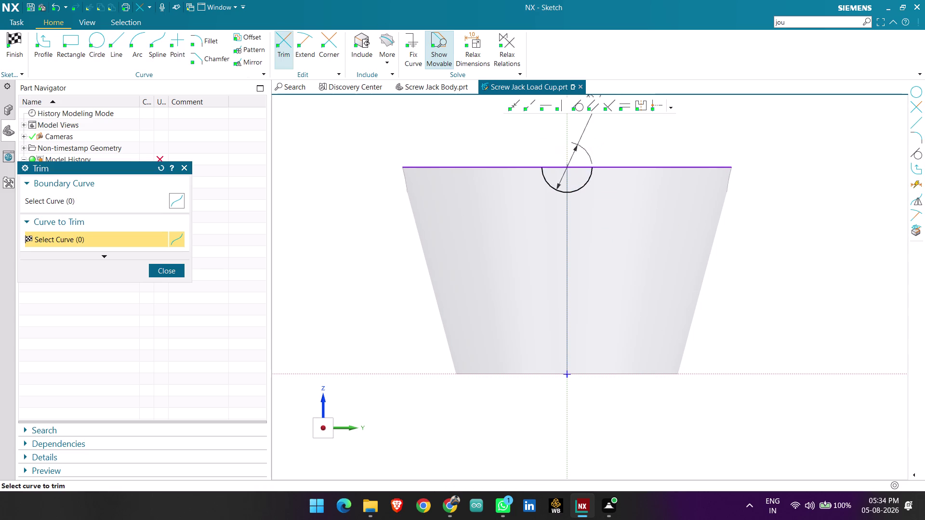
drag(473, 150, 469, 185)
click(345, 273)
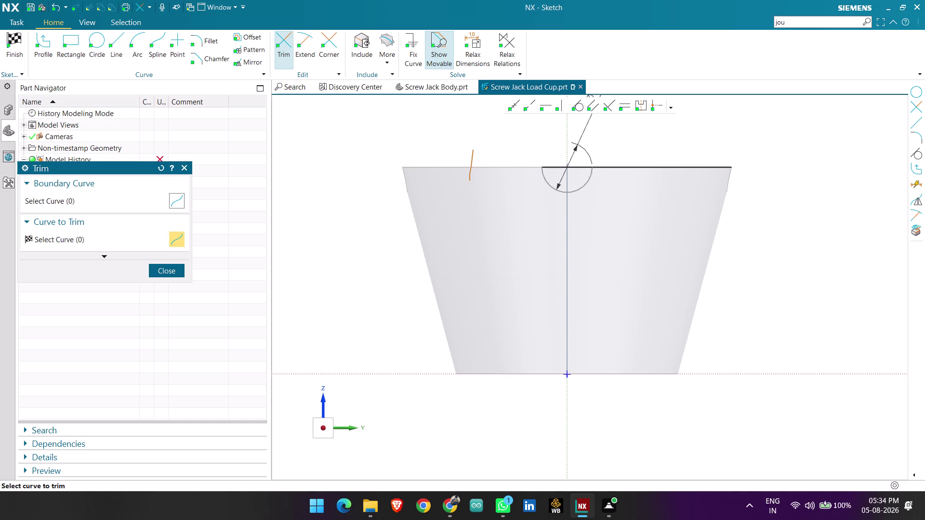
drag(706, 143, 705, 203)
click(188, 265)
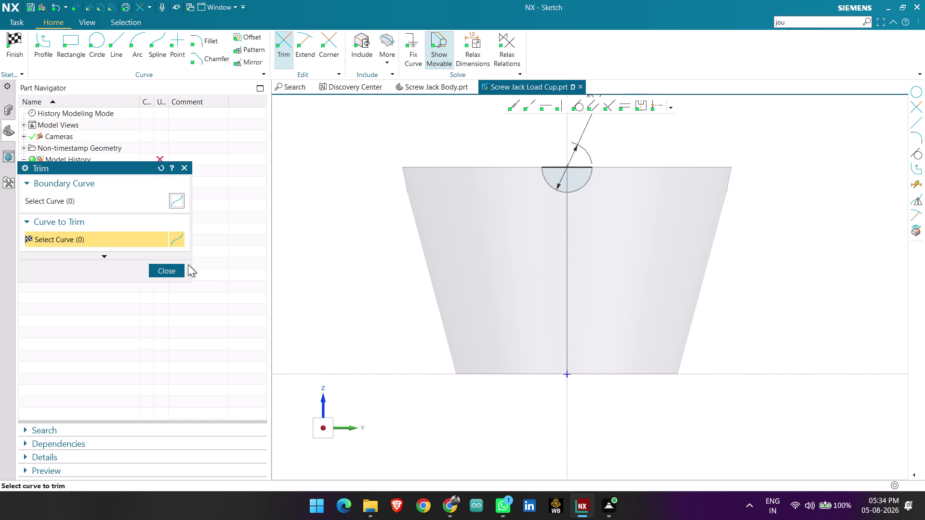
click(177, 265)
click(16, 54)
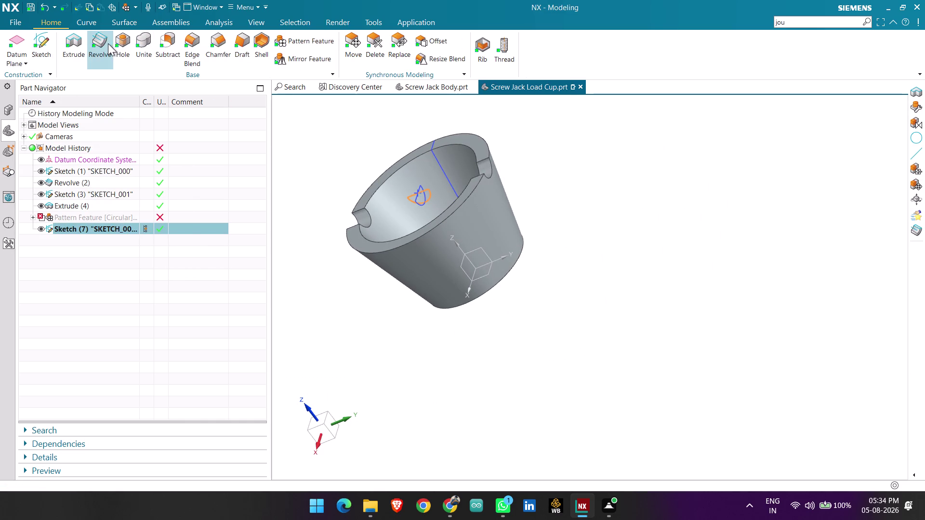
Extrude the Right-plane notch sketch Through All as a Subtract cut.
click(105, 43)
click(183, 169)
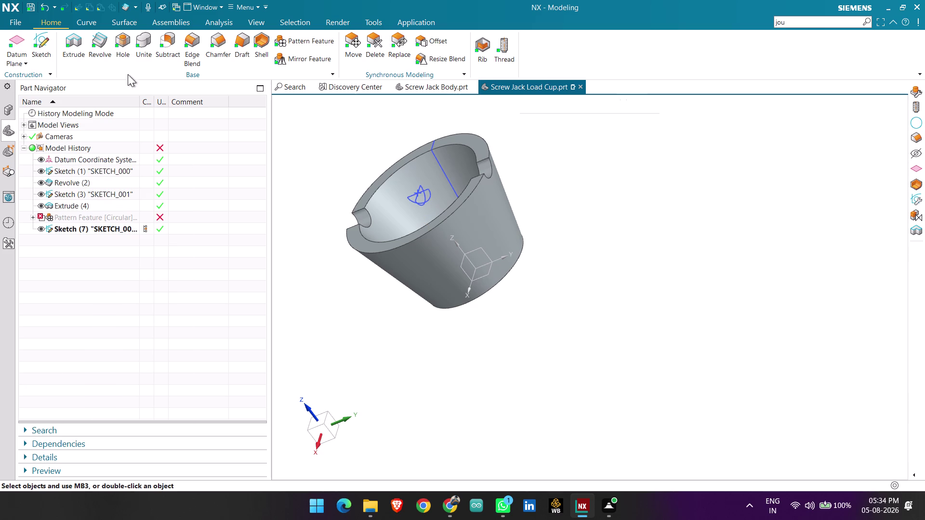
click(77, 44)
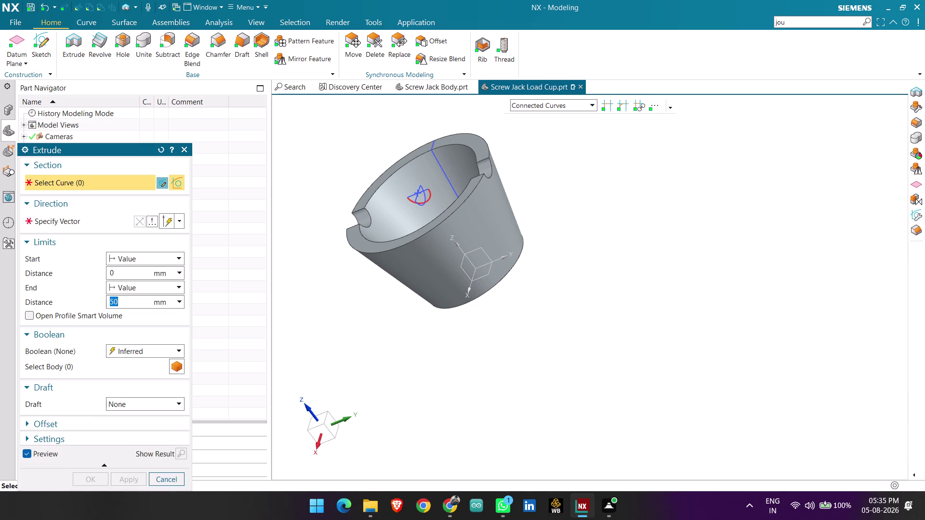
click(432, 193)
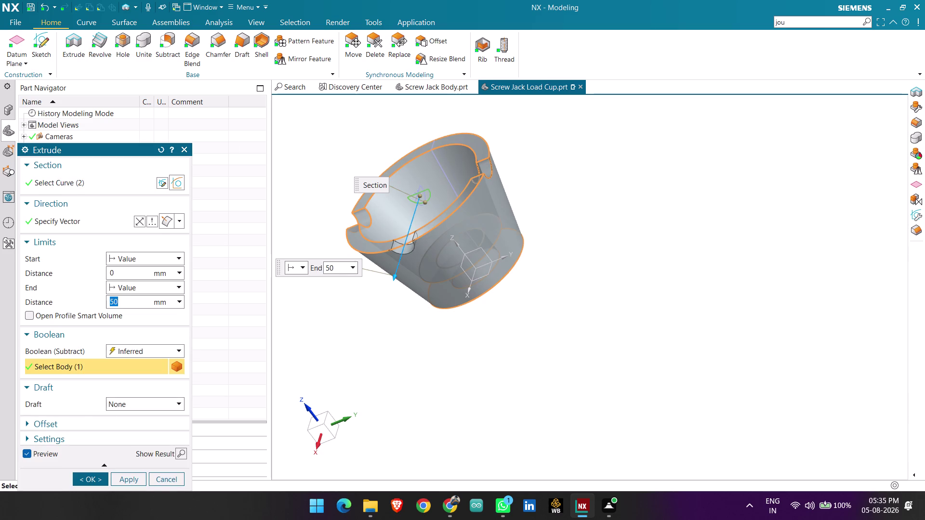
click(161, 259)
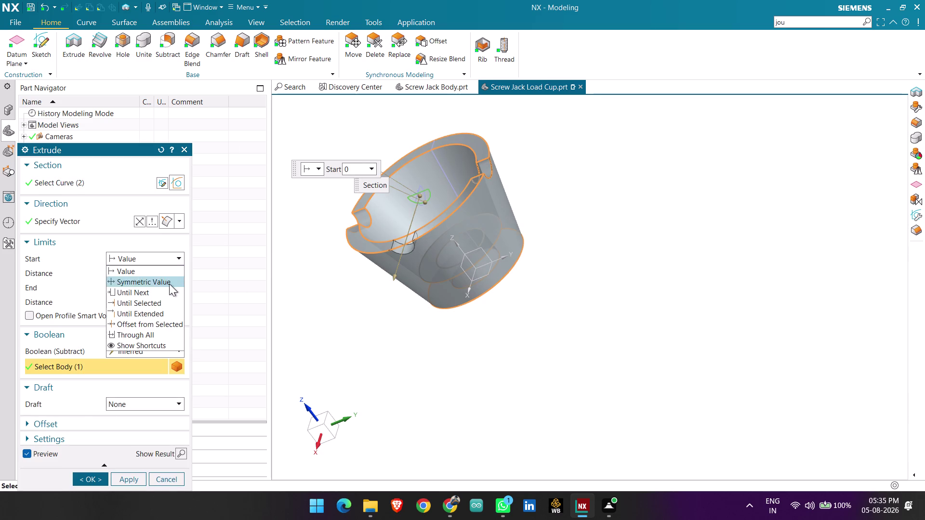
click(170, 336)
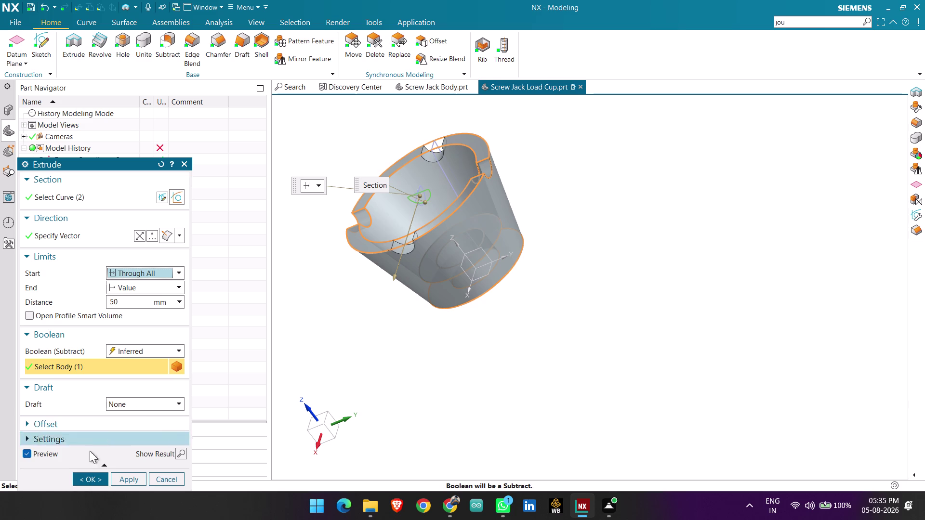
click(90, 480)
click(54, 219)
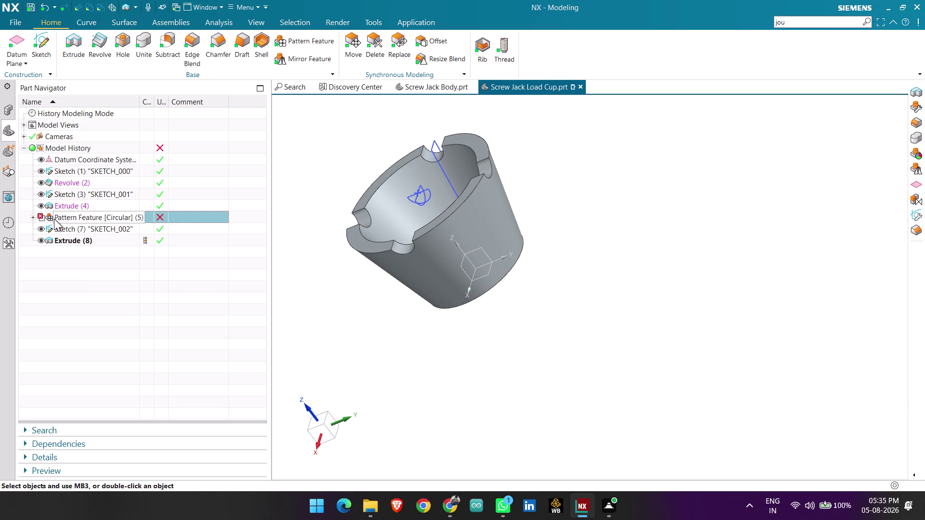
Delete the failed Pattern Feature, hide the three sketches, and orbit to inspect the notches.
right_click(54, 219)
click(81, 209)
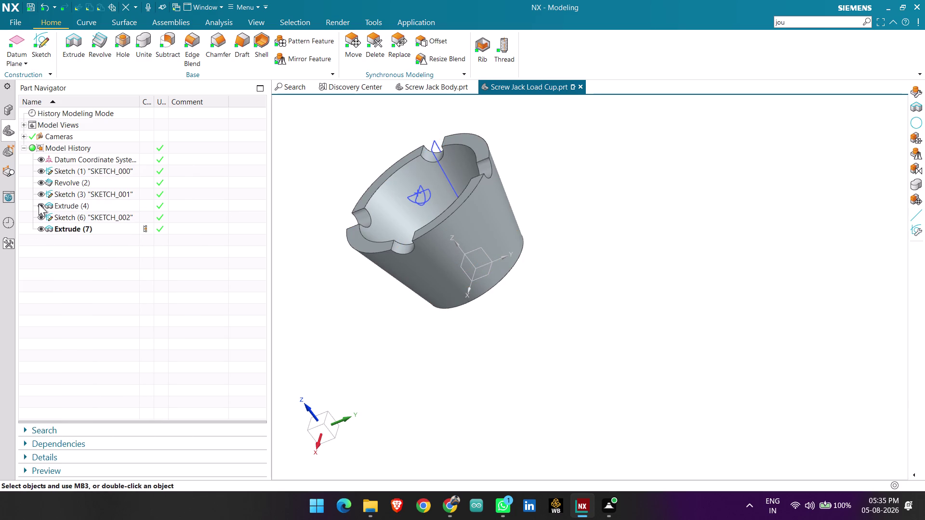
click(44, 216)
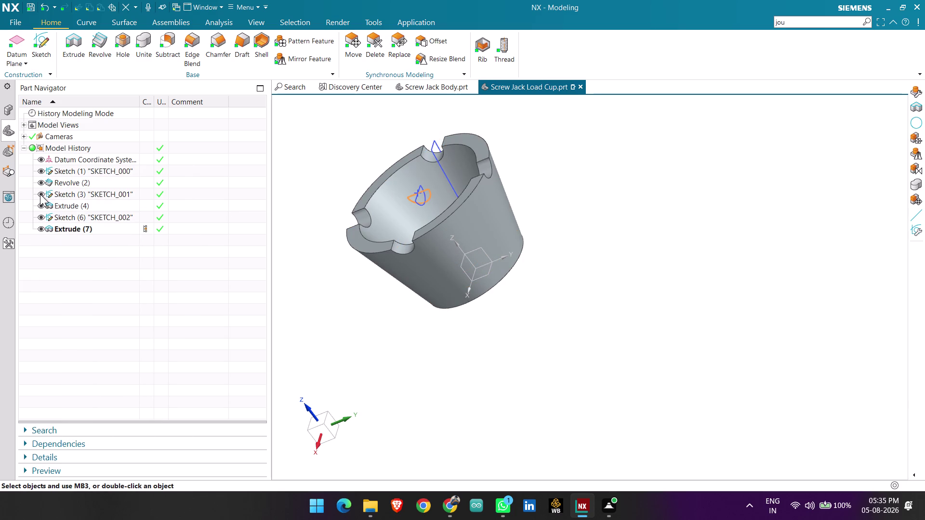
click(40, 194)
click(39, 169)
middle_drag(325, 300, 364, 272)
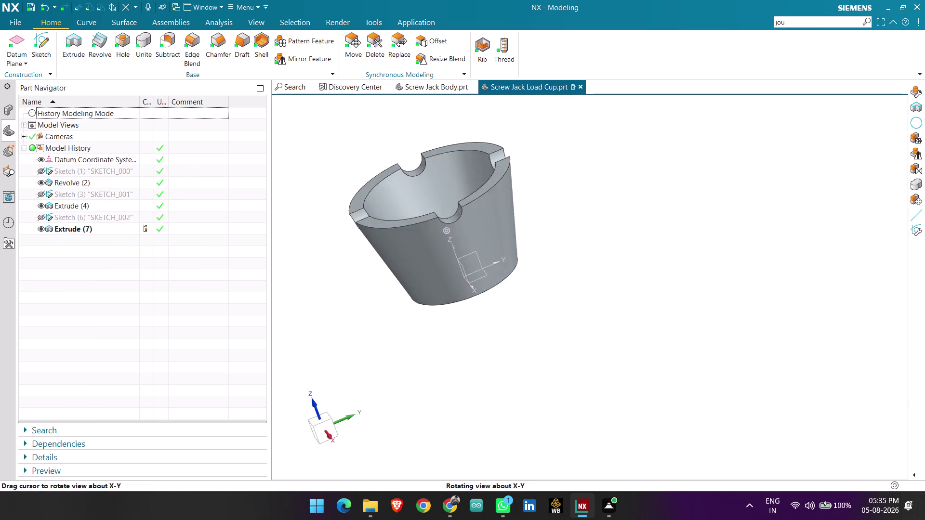
middle_drag(364, 272, 419, 289)
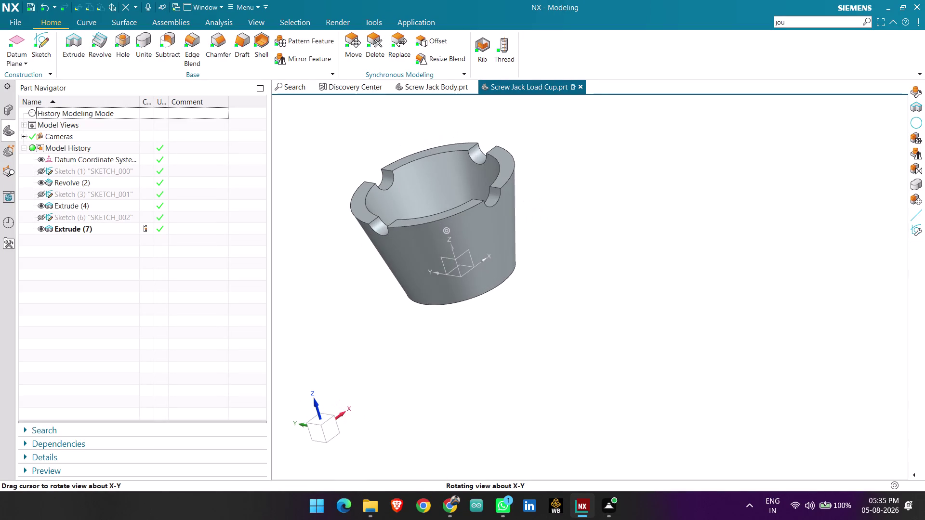
middle_drag(419, 290, 412, 292)
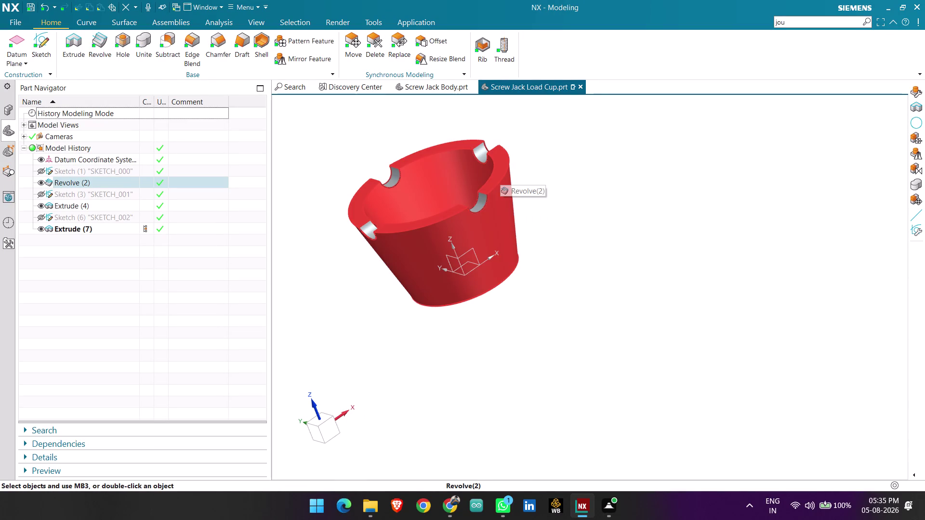
middle_drag(580, 203, 590, 209)
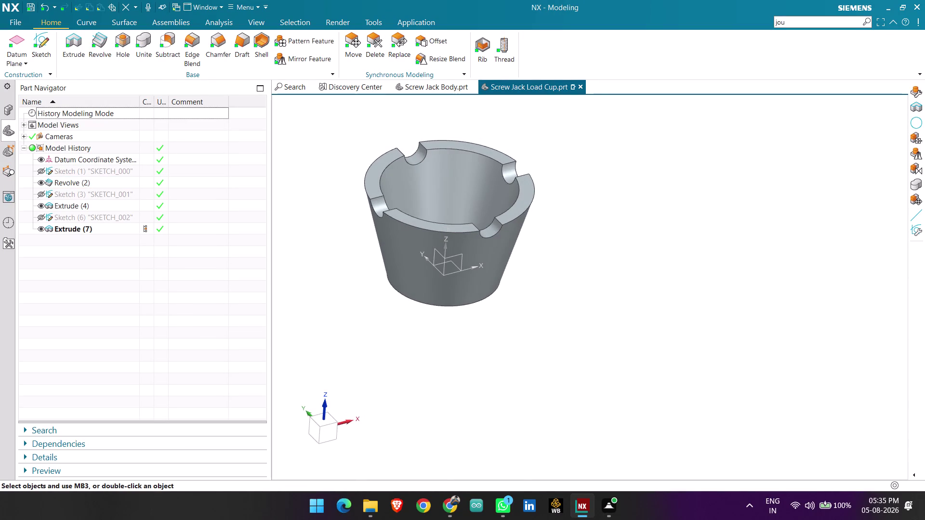